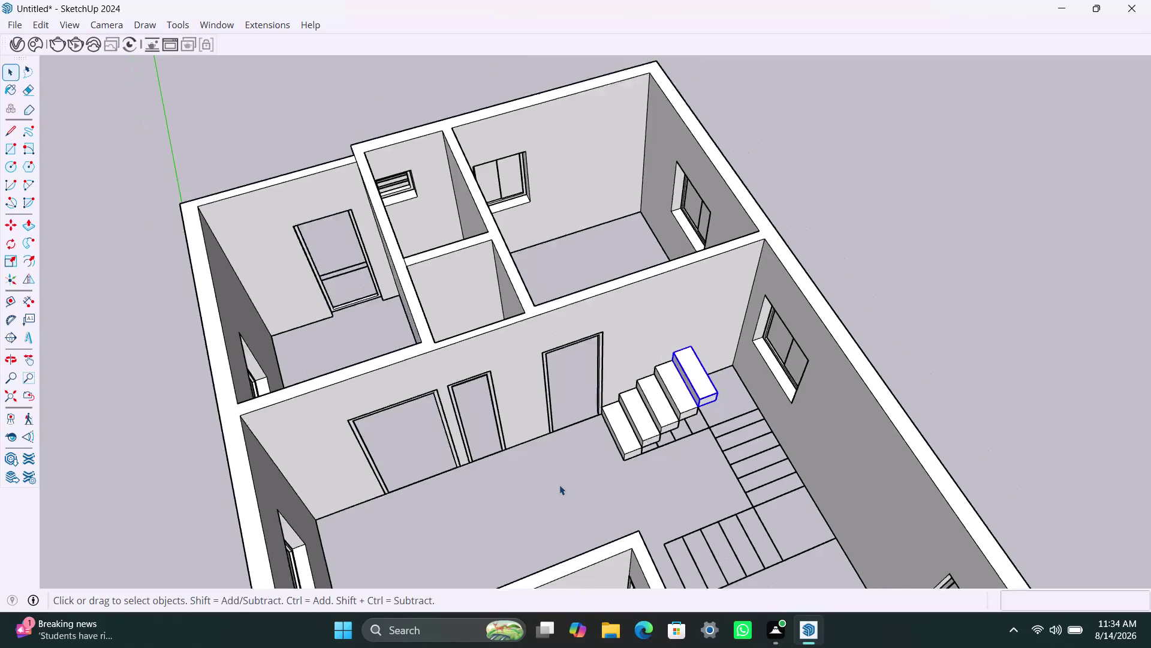
Push/Pull the first step rectangle up 2 inches into a solid step.
middle_drag(565, 495, 656, 504)
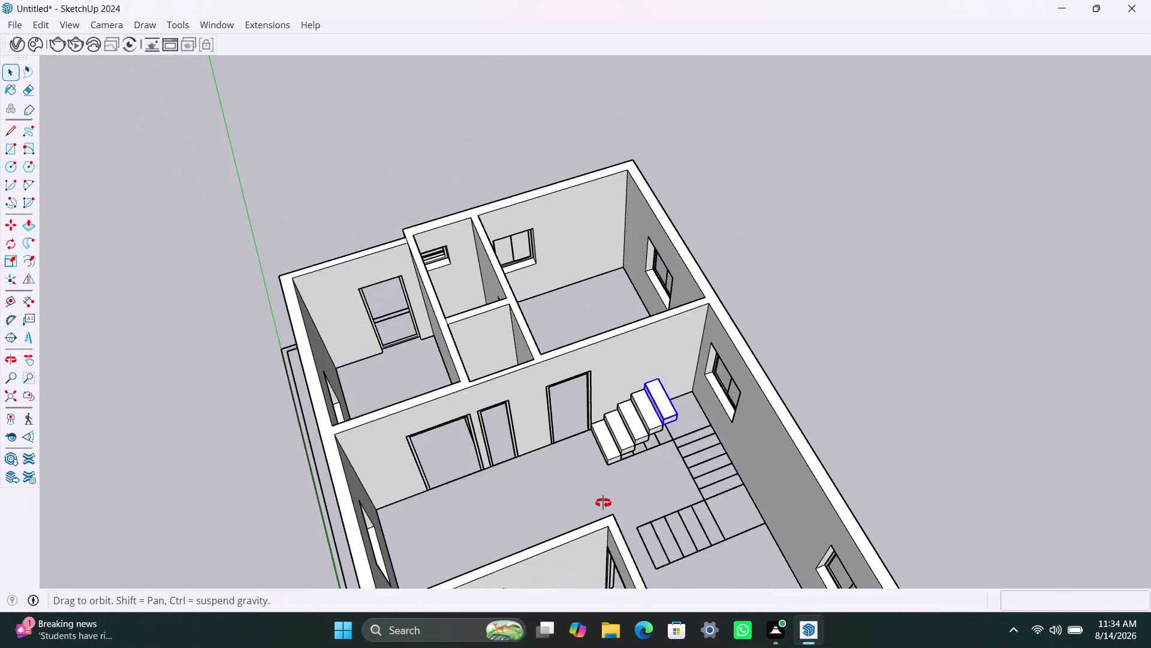
middle_drag(656, 504, 709, 505)
key(ctrl+z)
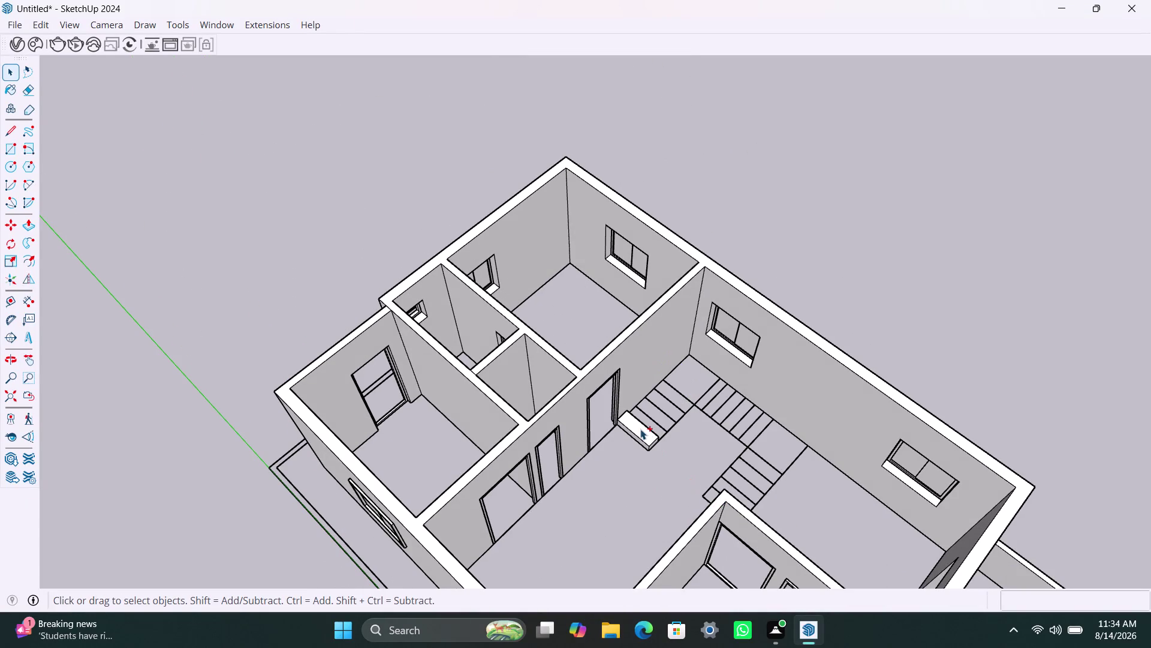
scroll(up, 3)
click(642, 431)
double_click(642, 432)
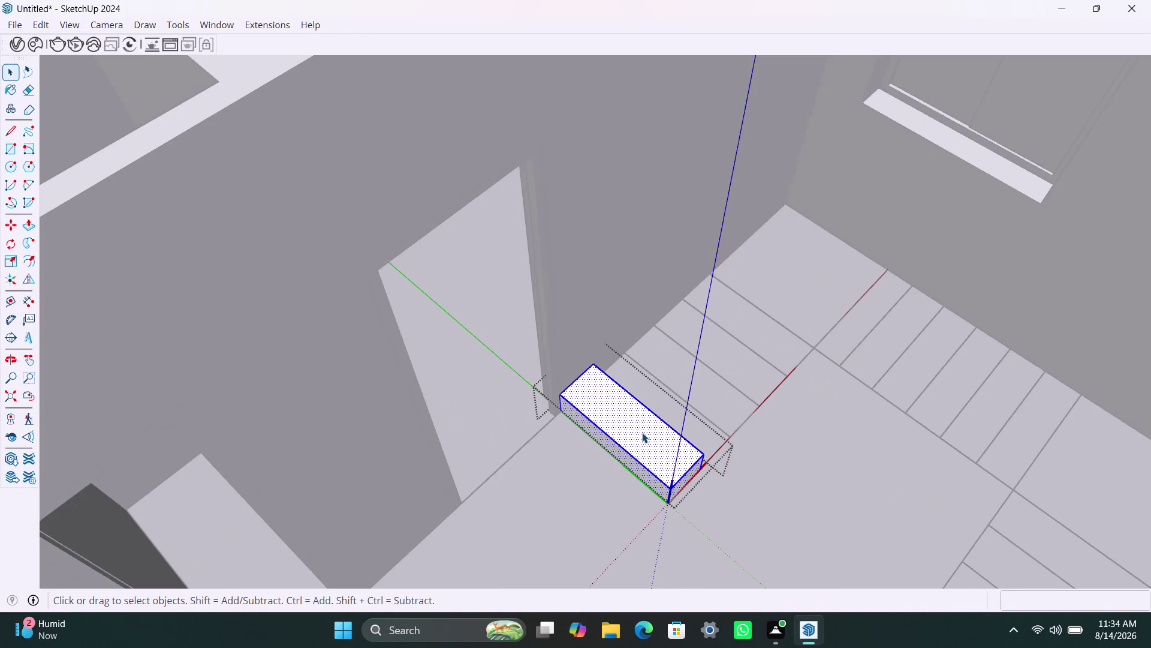
key(p)
click(643, 433)
text(2)
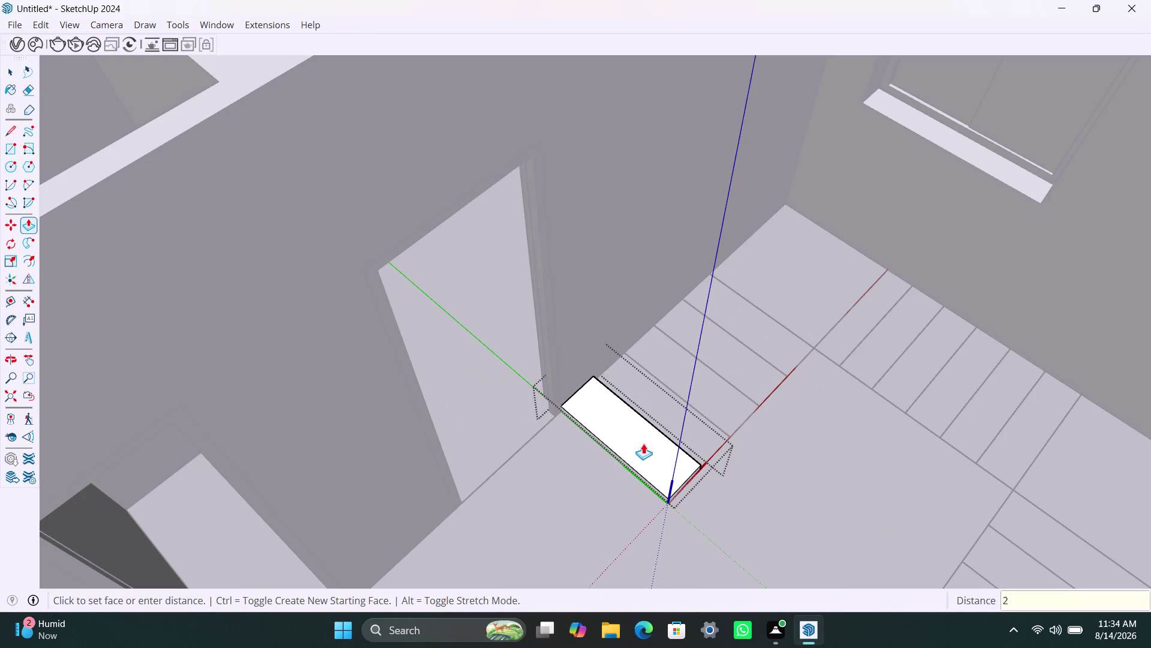
text(")
key(Return)
Copy the step block up one riser and array it with X4 for more steps.
key(space)
click(590, 538)
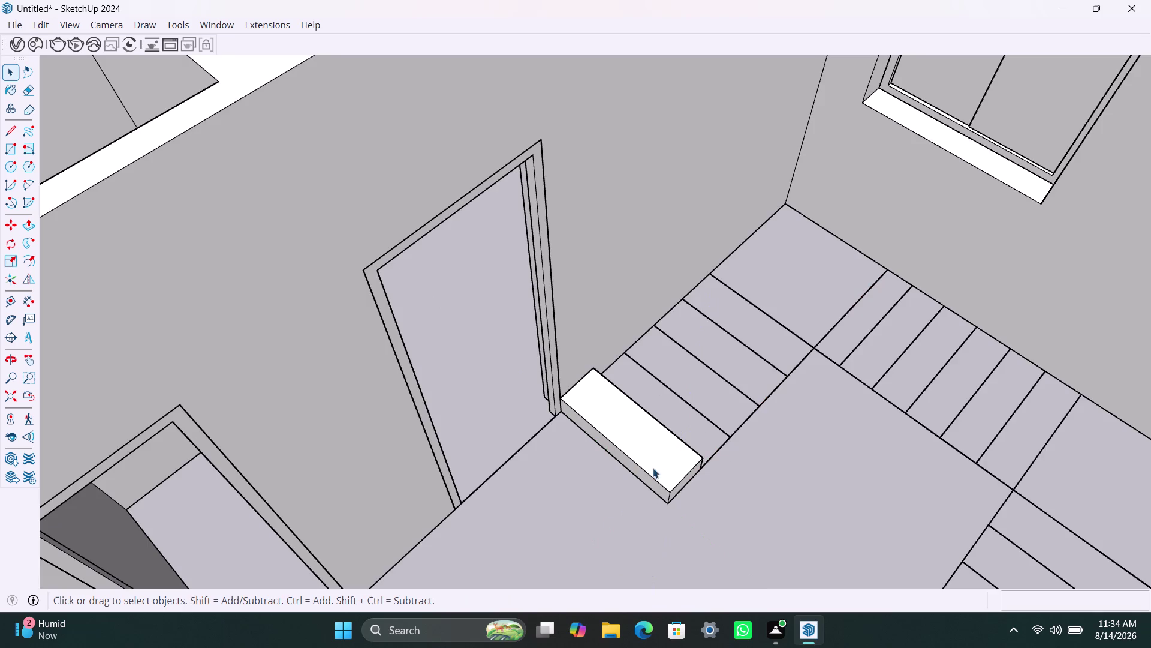
click(660, 454)
key(m)
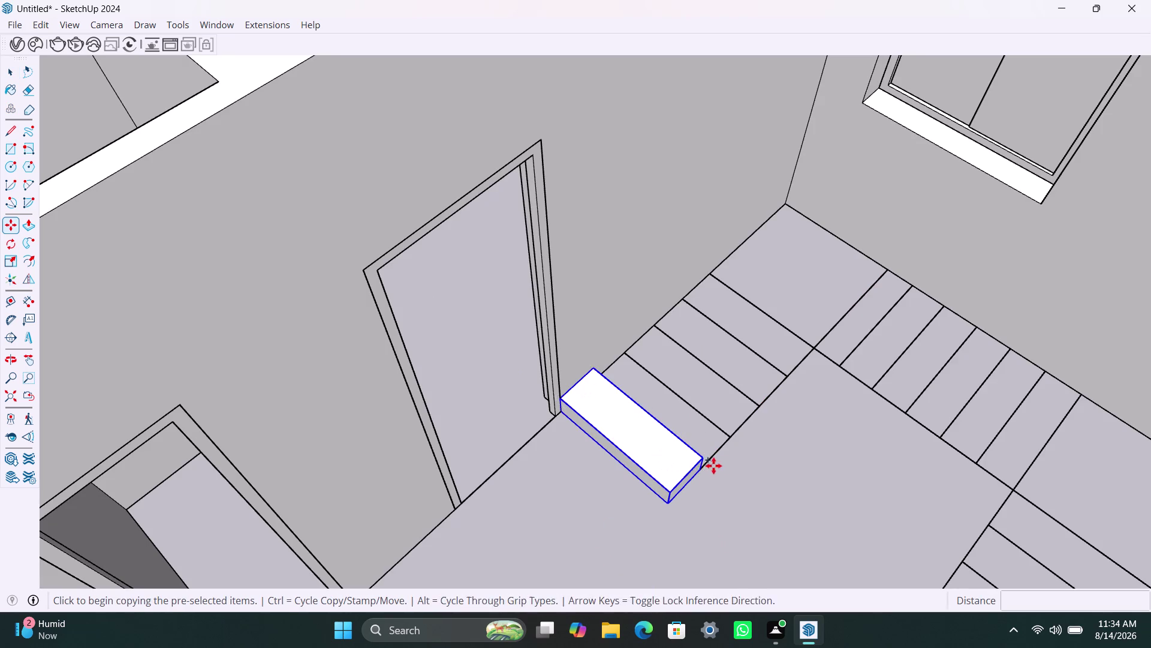
click(670, 505)
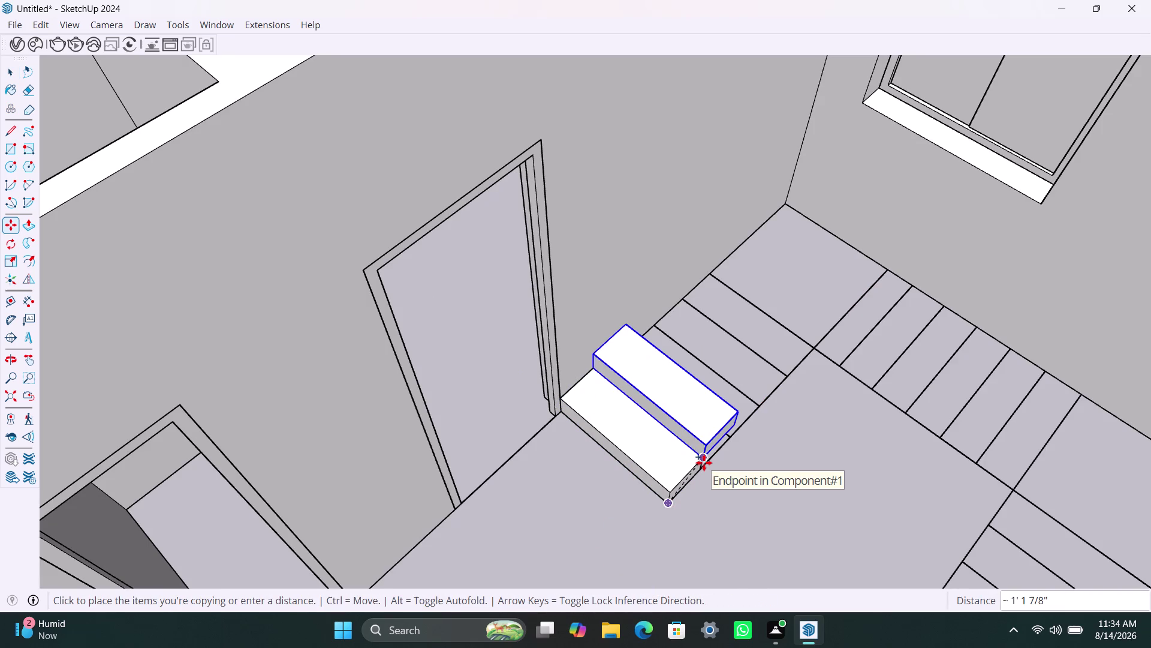
click(704, 462)
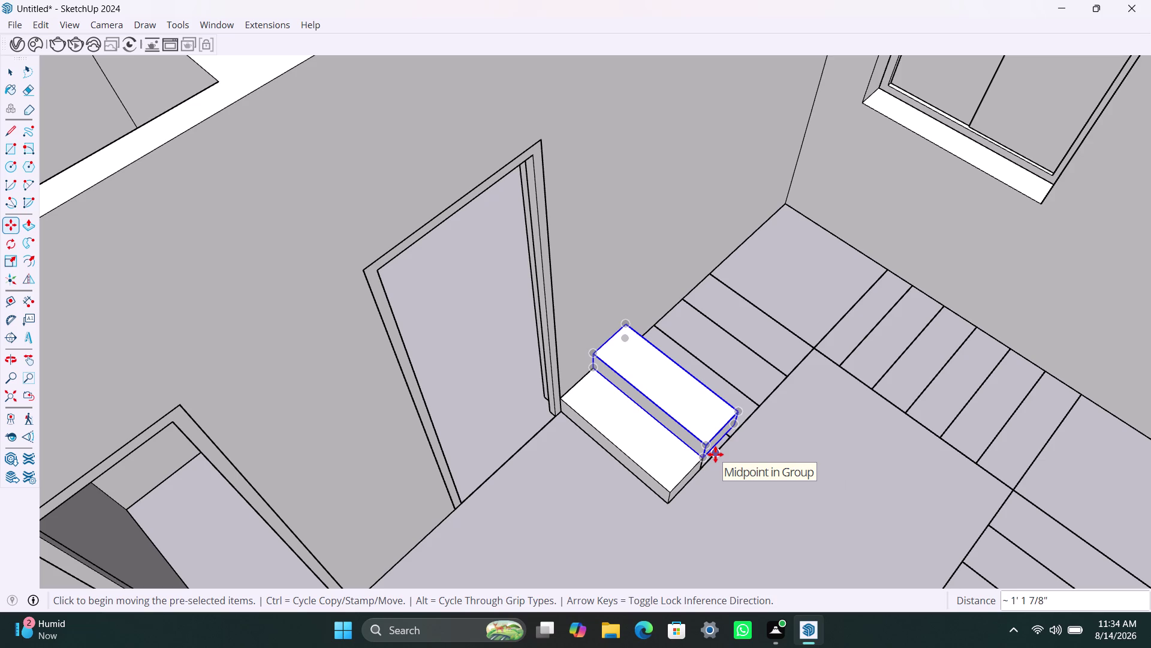
text(X4)
key(Return)
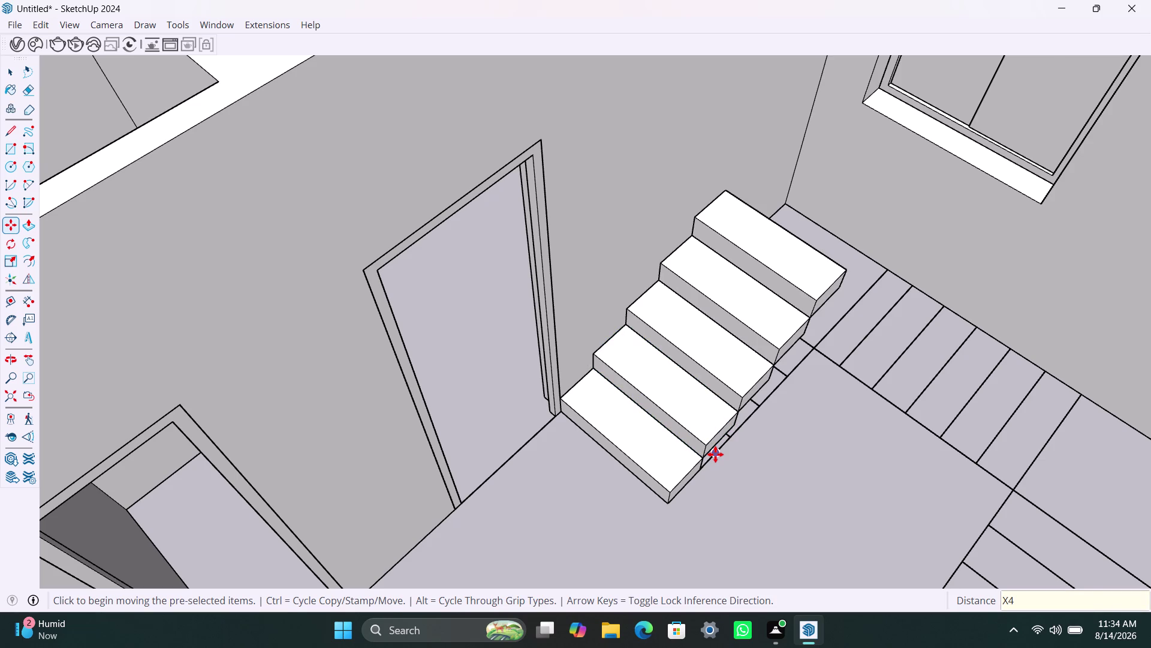
scroll(down, 3)
Orbit around the rooms to the staircase and select its top step.
middle_drag(807, 426, 458, 422)
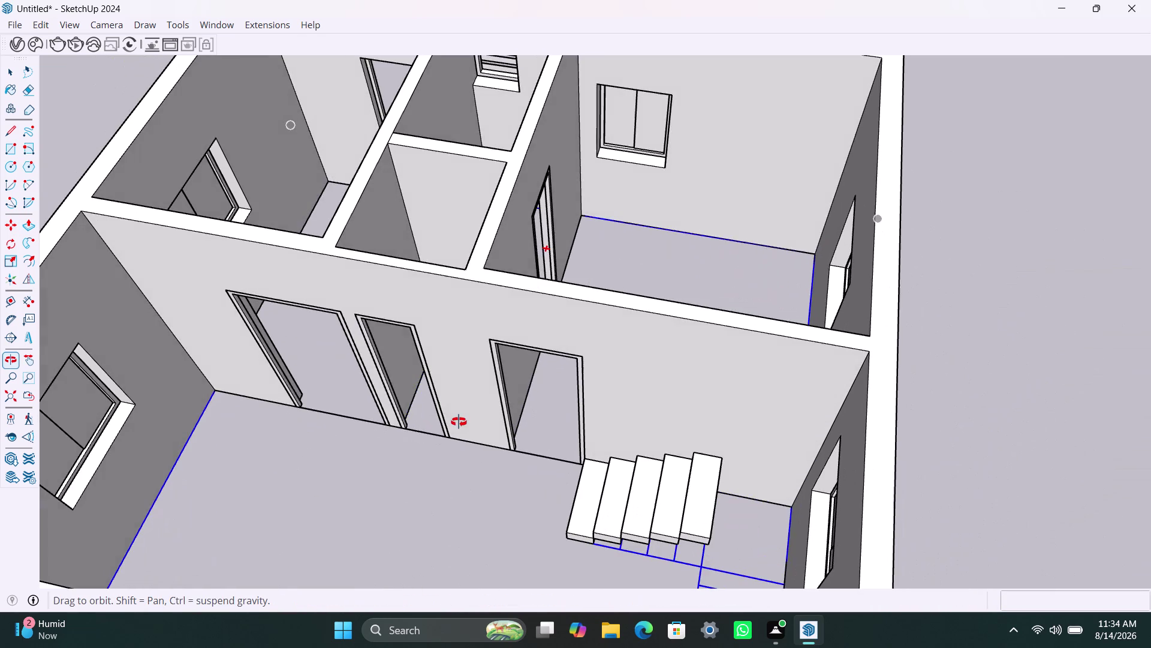
middle_drag(459, 422, 869, 464)
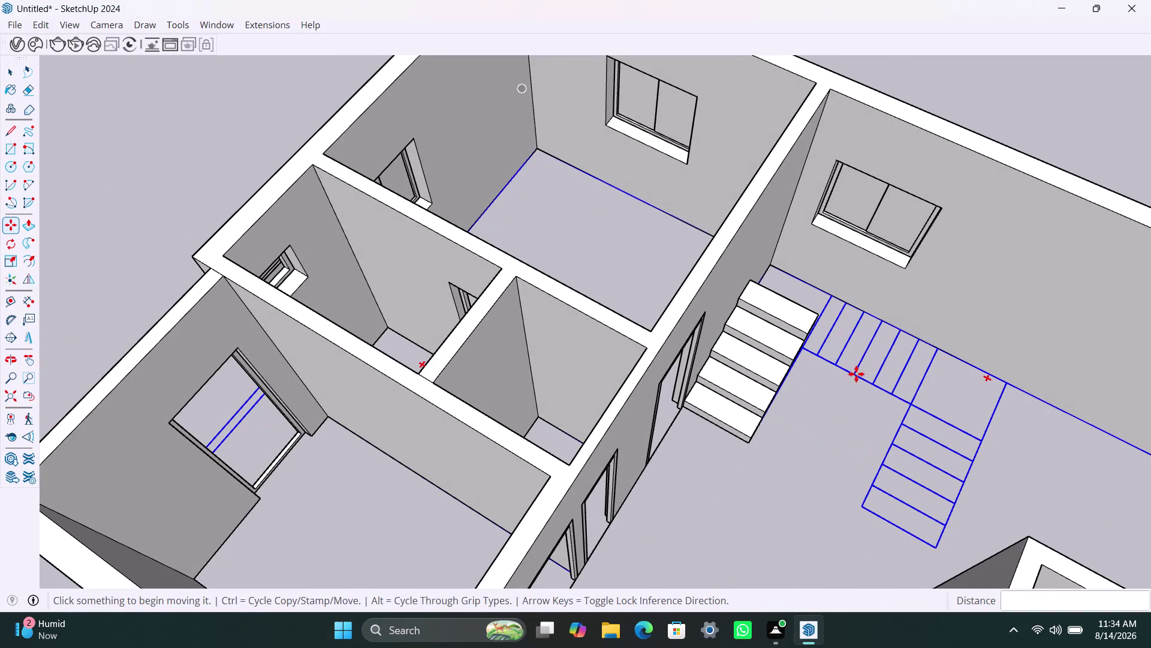
key(space)
click(951, 87)
scroll(down, 3)
middle_drag(868, 305, 786, 341)
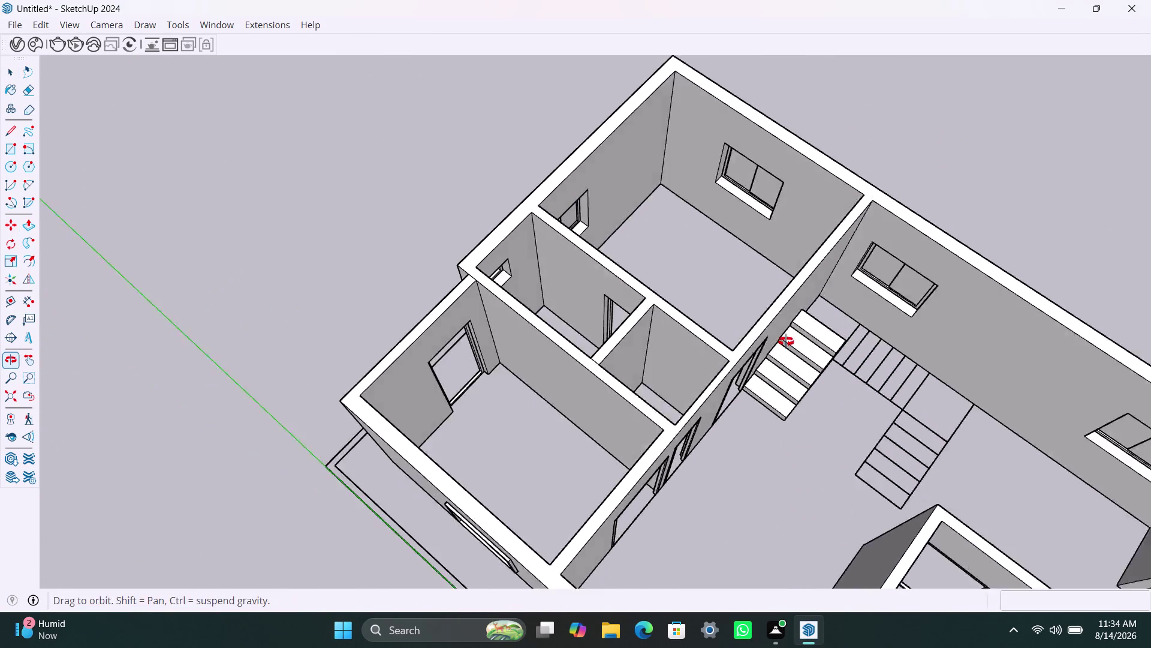
middle_drag(785, 341, 784, 341)
scroll(up, 3)
click(820, 369)
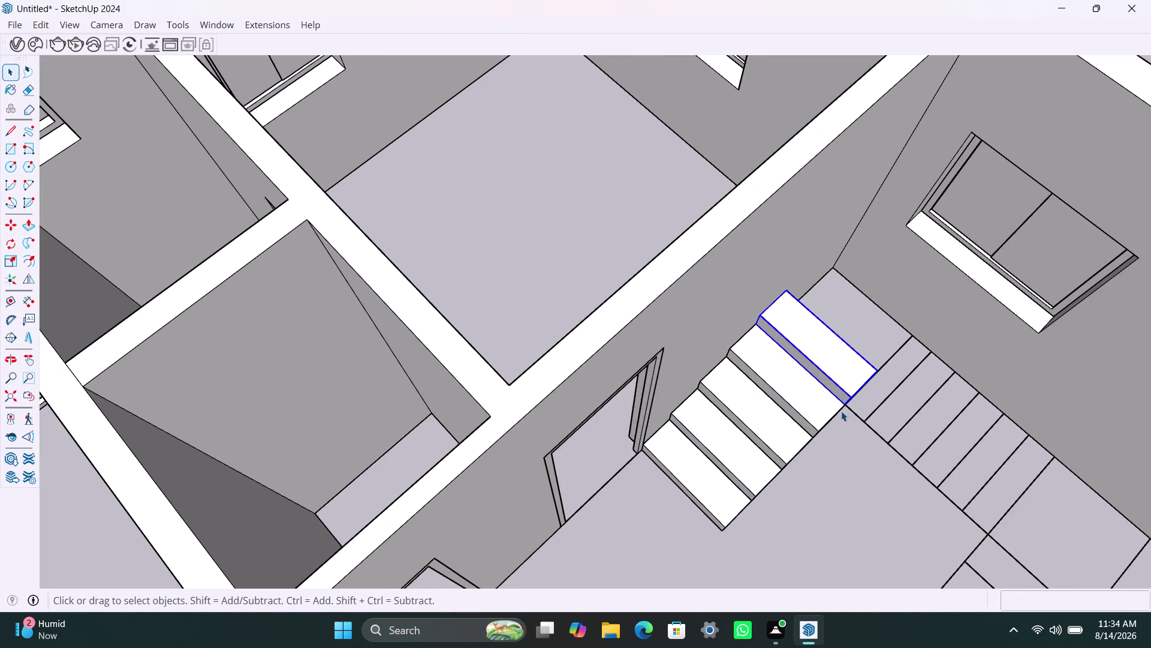
Copy the top step one riser higher and bring up options for the new step.
scroll(up, 3)
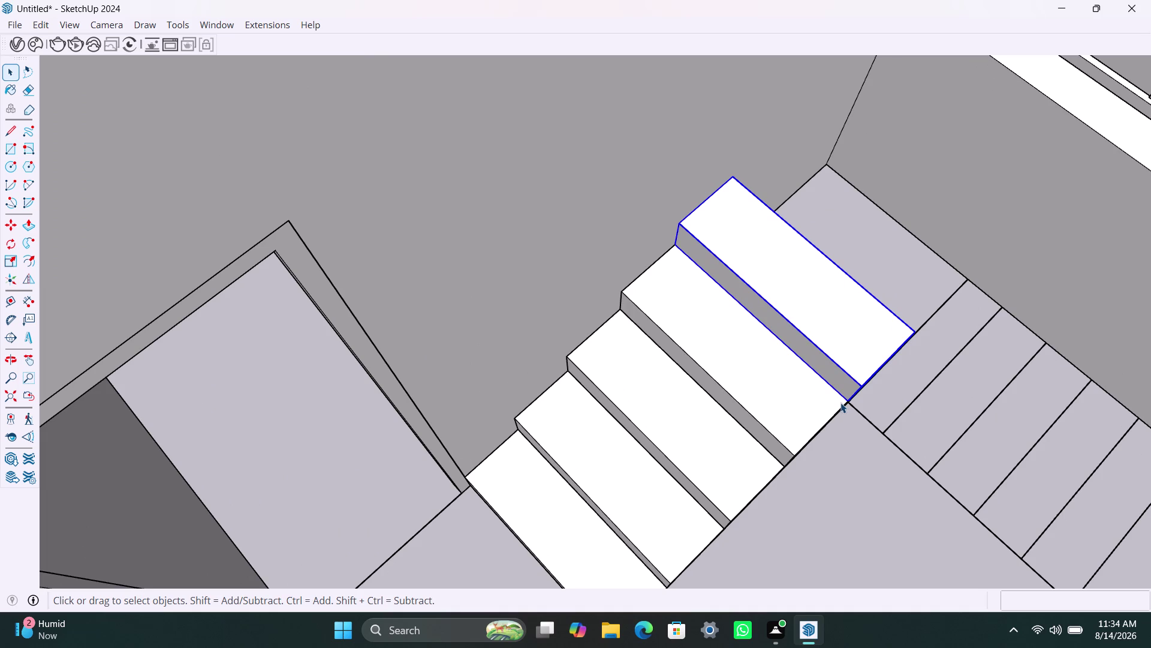
key(m)
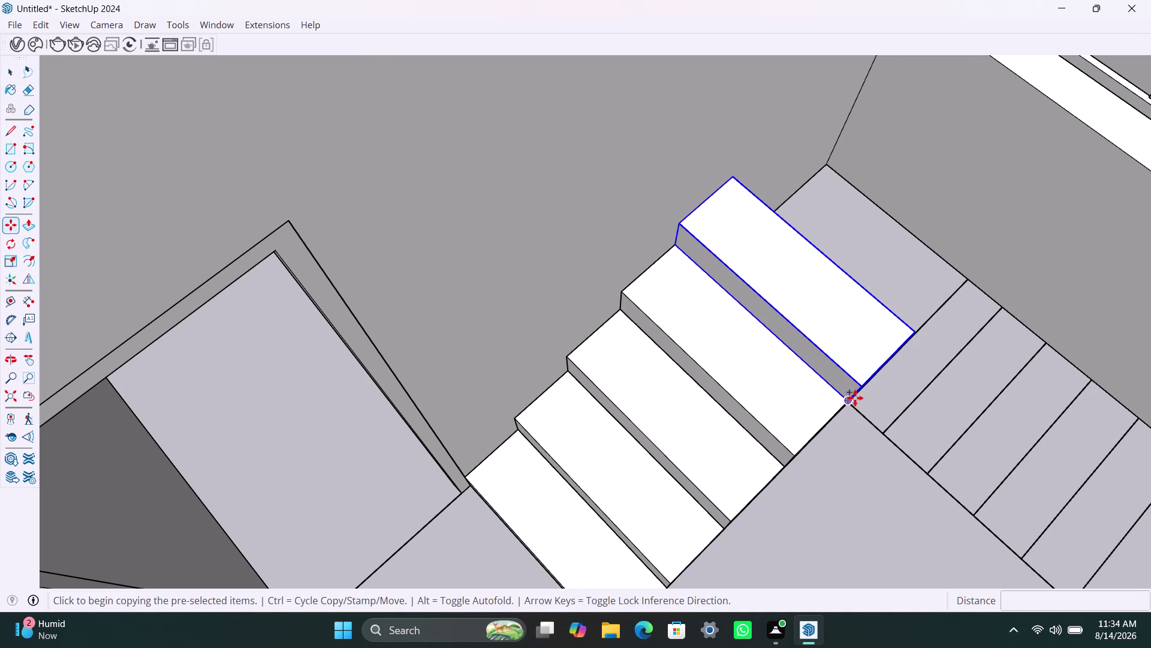
click(851, 406)
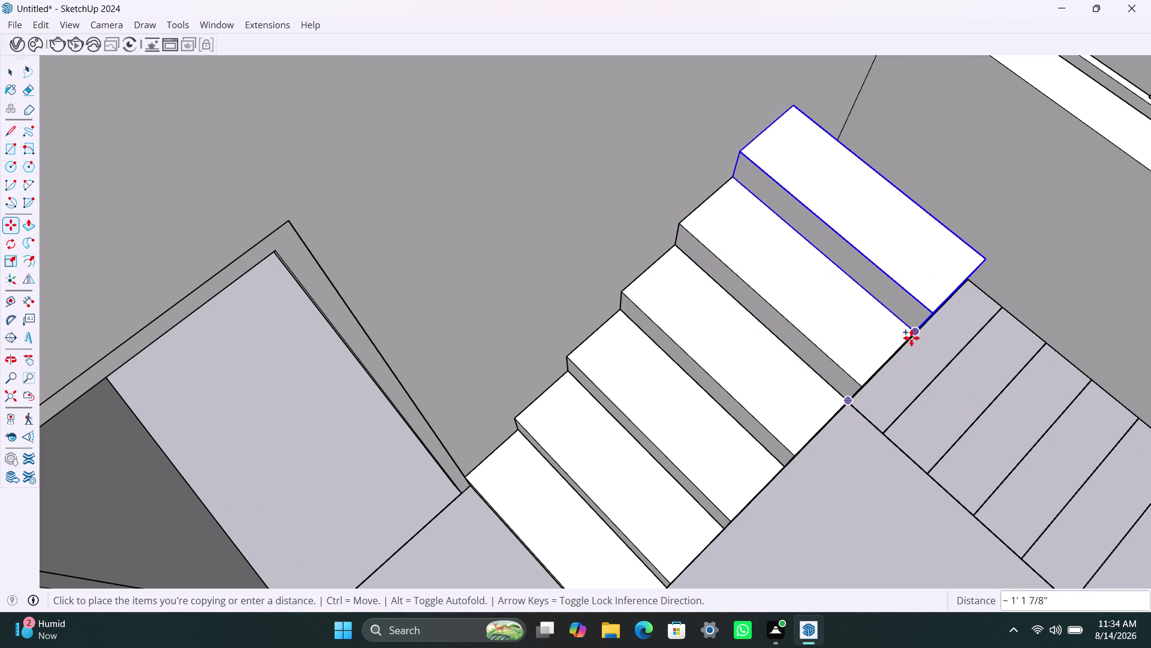
click(912, 338)
key(space)
click(903, 281)
right_click(904, 280)
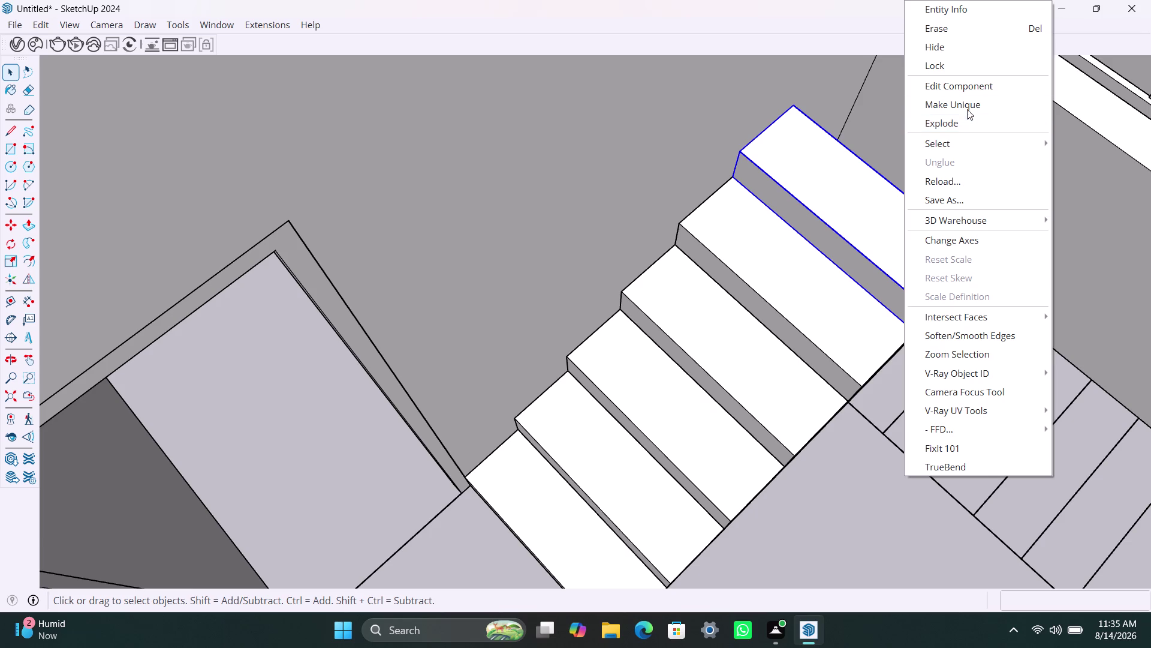
Make the top step unique and open it for editing.
click(967, 103)
scroll(down, 3)
middle_drag(928, 266, 827, 291)
scroll(up, 3)
double_click(909, 314)
scroll(down, 3)
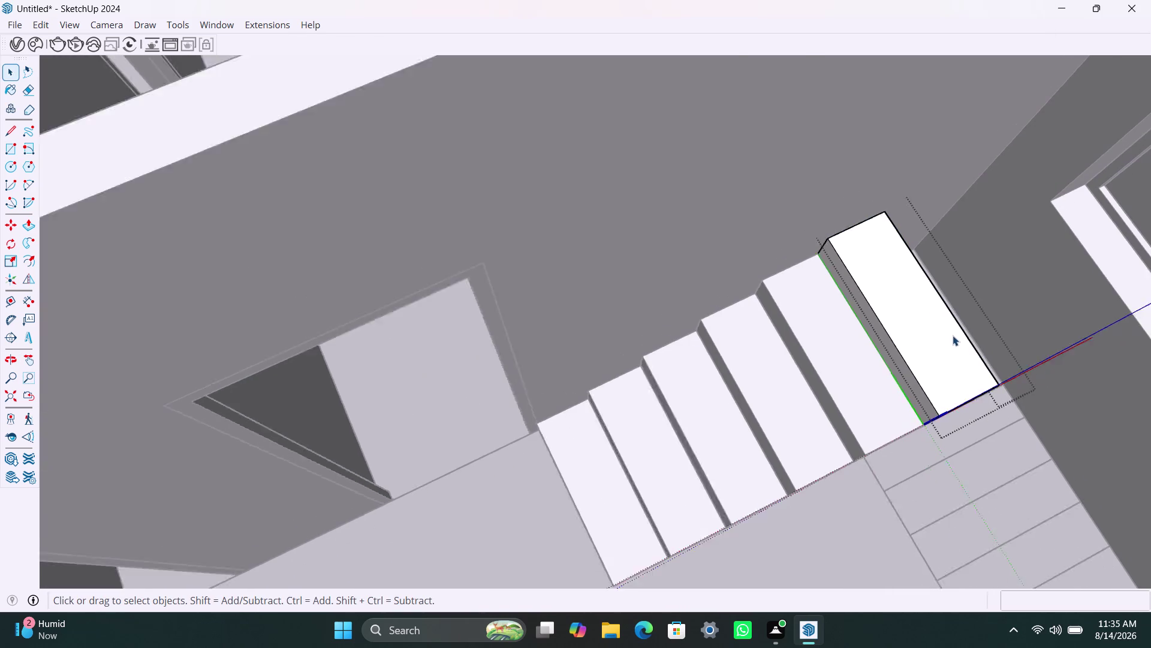
middle_drag(953, 338, 631, 160)
scroll(down, 3)
scroll(up, 3)
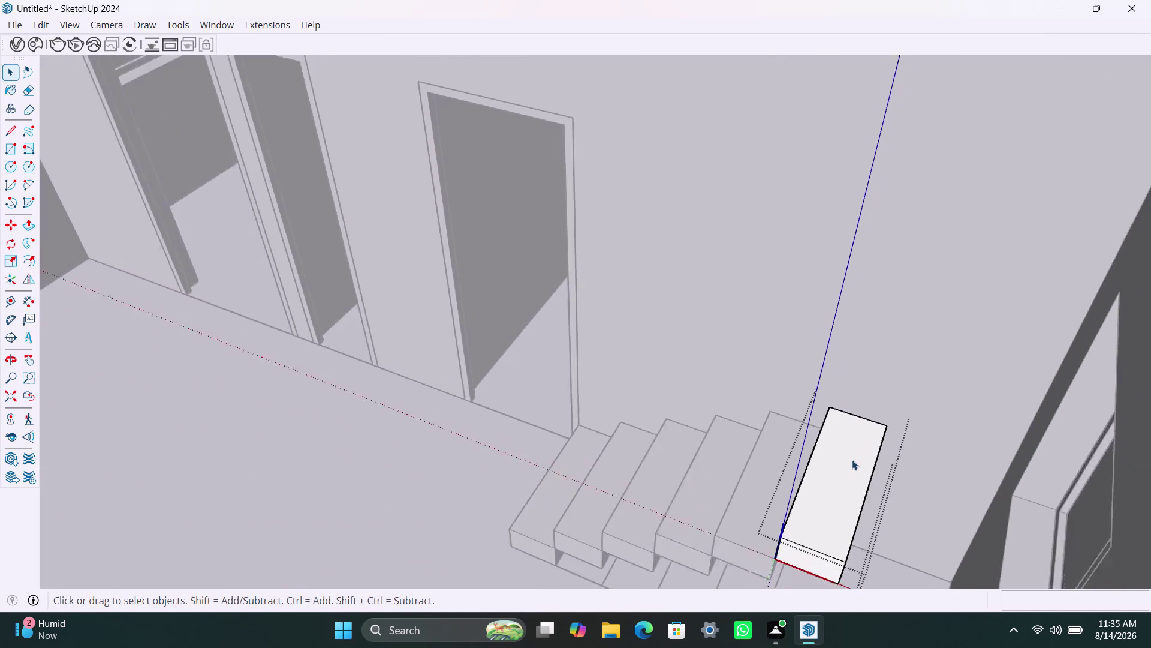
middle_drag(850, 477, 790, 382)
middle_drag(717, 417, 872, 473)
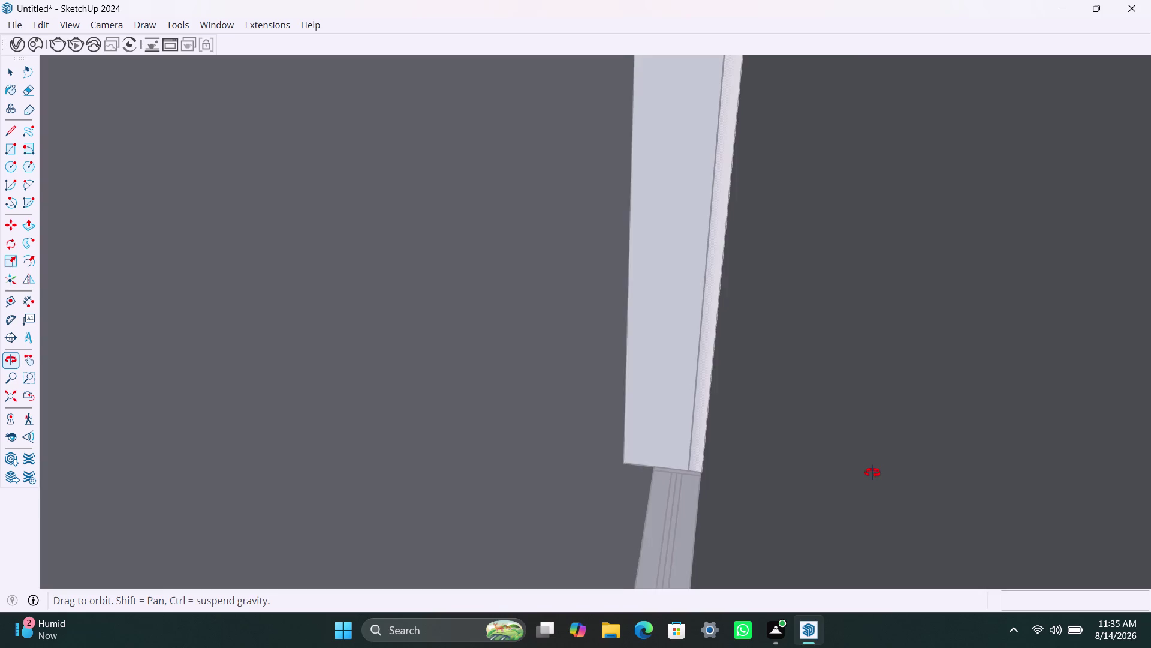
middle_drag(872, 472, 592, 401)
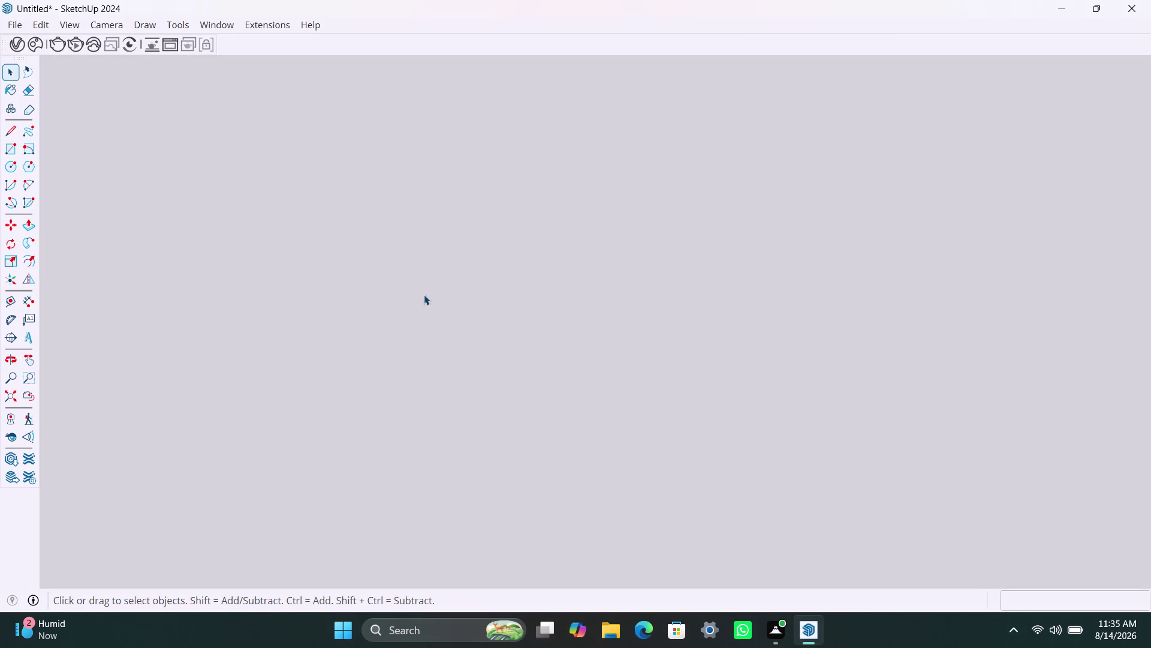
Zoom Extents to show the whole model, then orbit back to the staircase.
click(13, 400)
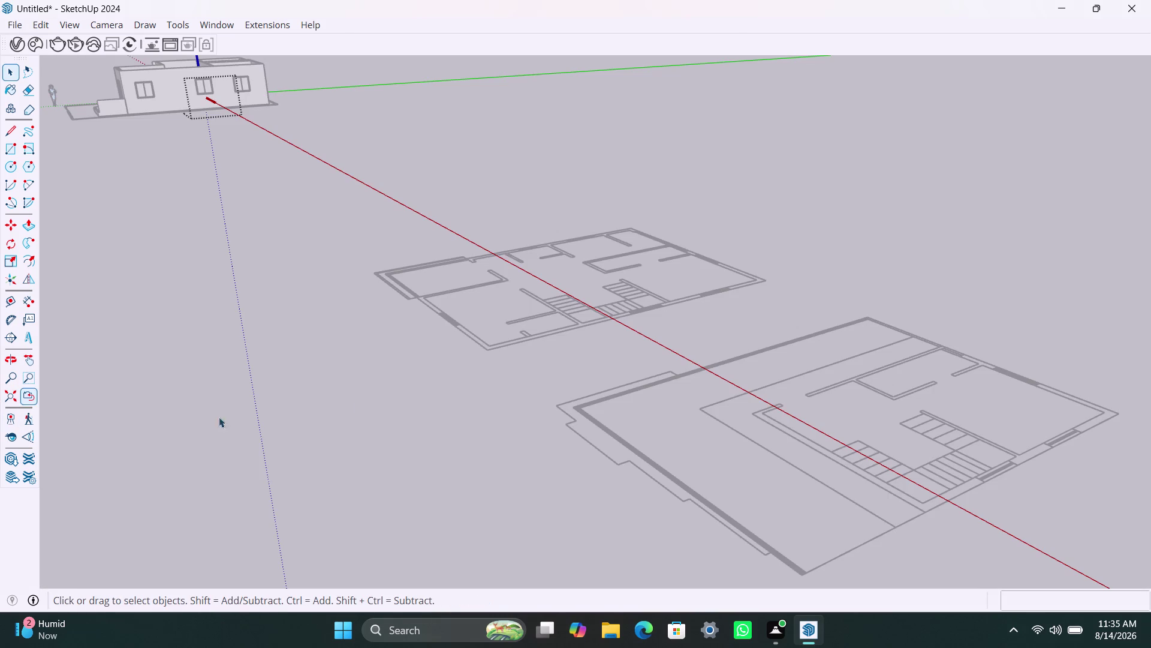
scroll(up, 3)
middle_drag(202, 146, 267, 238)
scroll(up, 3)
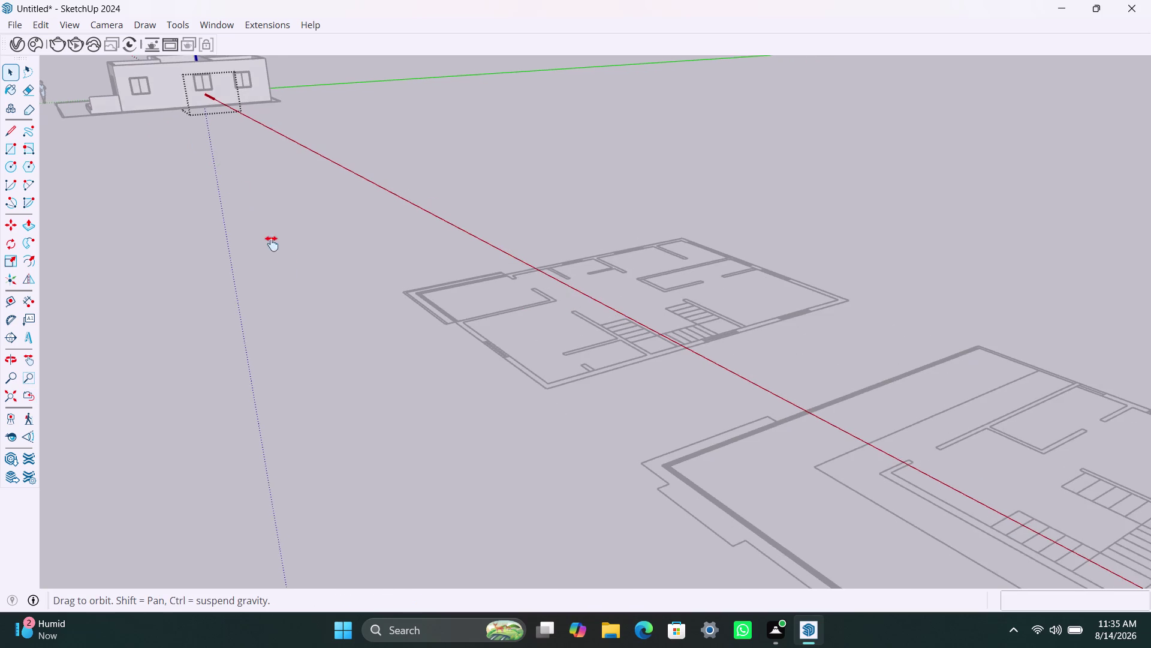
middle_drag(268, 239, 707, 612)
scroll(down, 3)
middle_drag(242, 413, 416, 412)
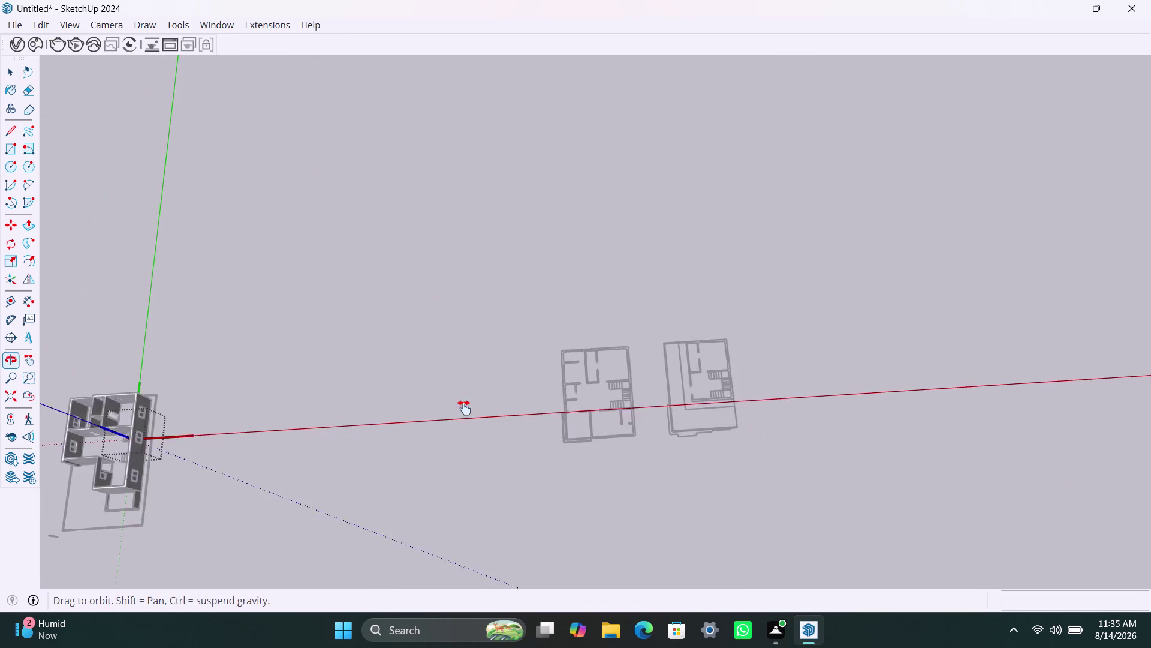
middle_drag(416, 412, 773, 391)
scroll(up, 3)
middle_drag(596, 432, 544, 425)
scroll(up, 3)
middle_drag(627, 454, 579, 406)
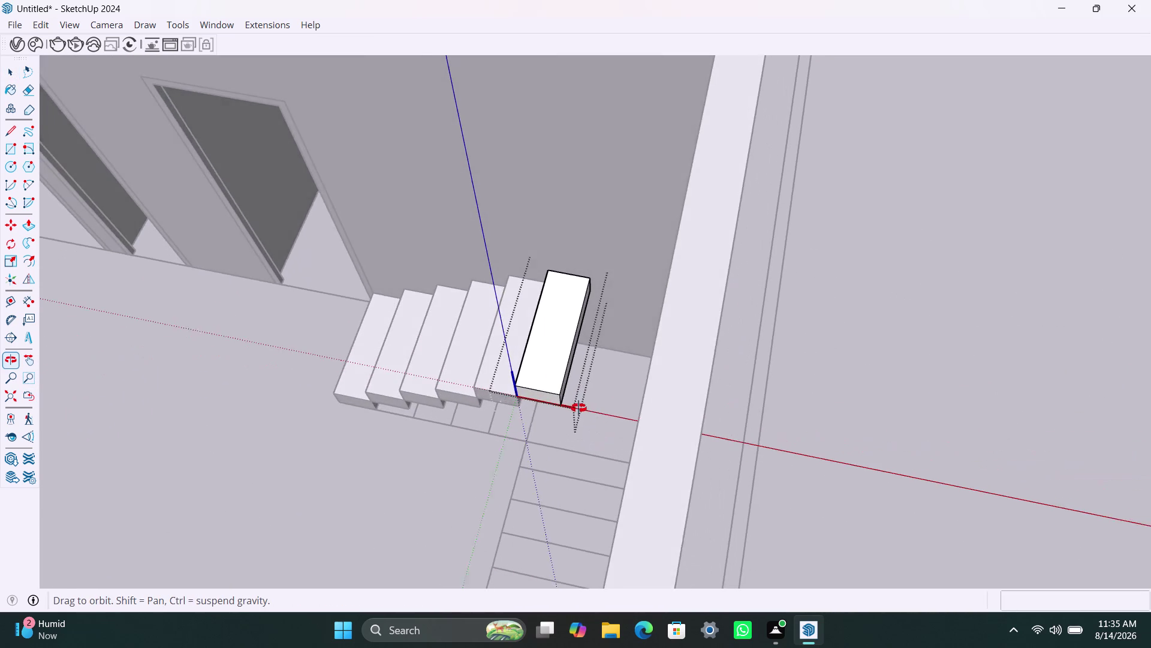
middle_drag(579, 407, 579, 406)
scroll(up, 3)
click(560, 391)
click(563, 395)
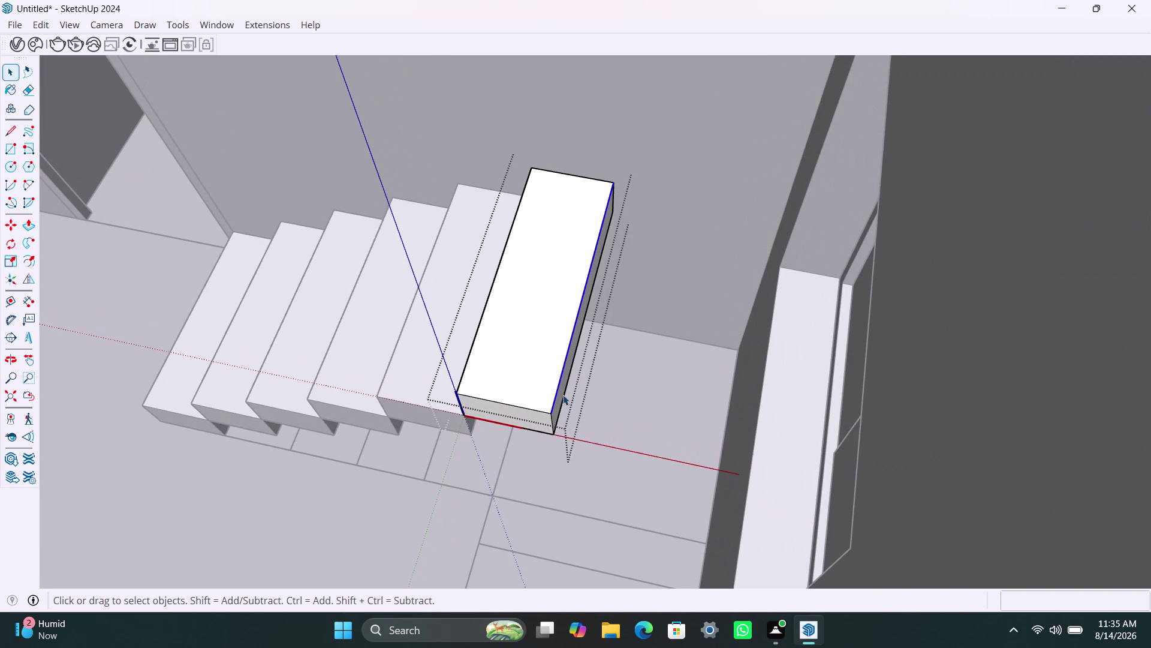
scroll(up, 3)
scroll(up, 3)
click(558, 403)
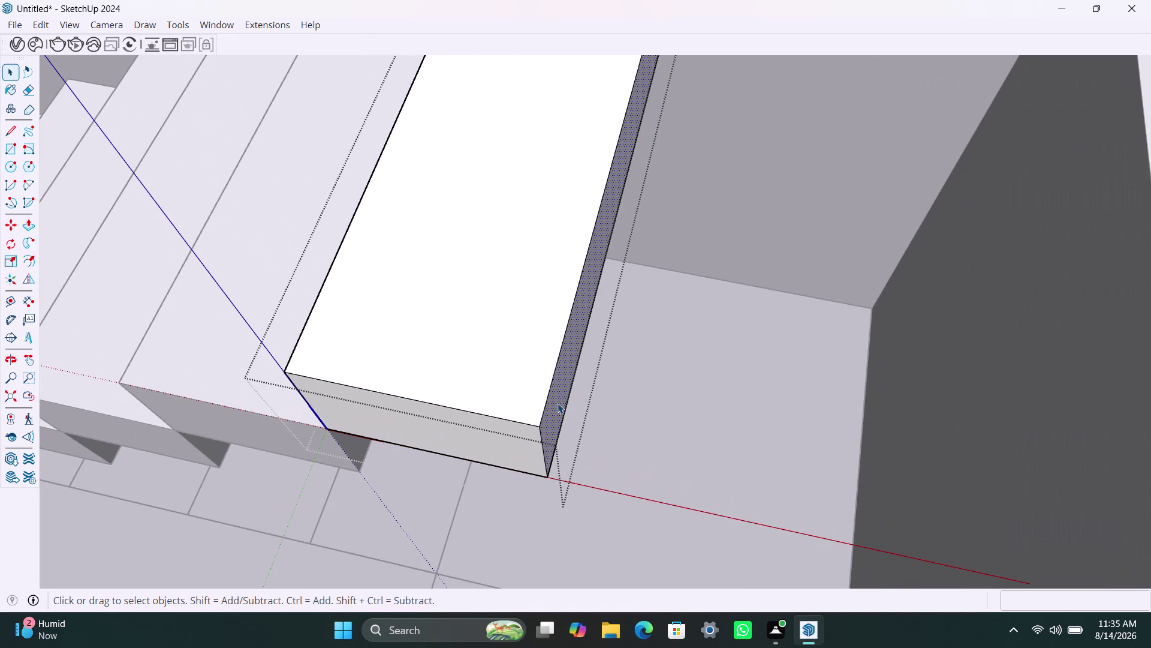
key(p)
click(557, 403)
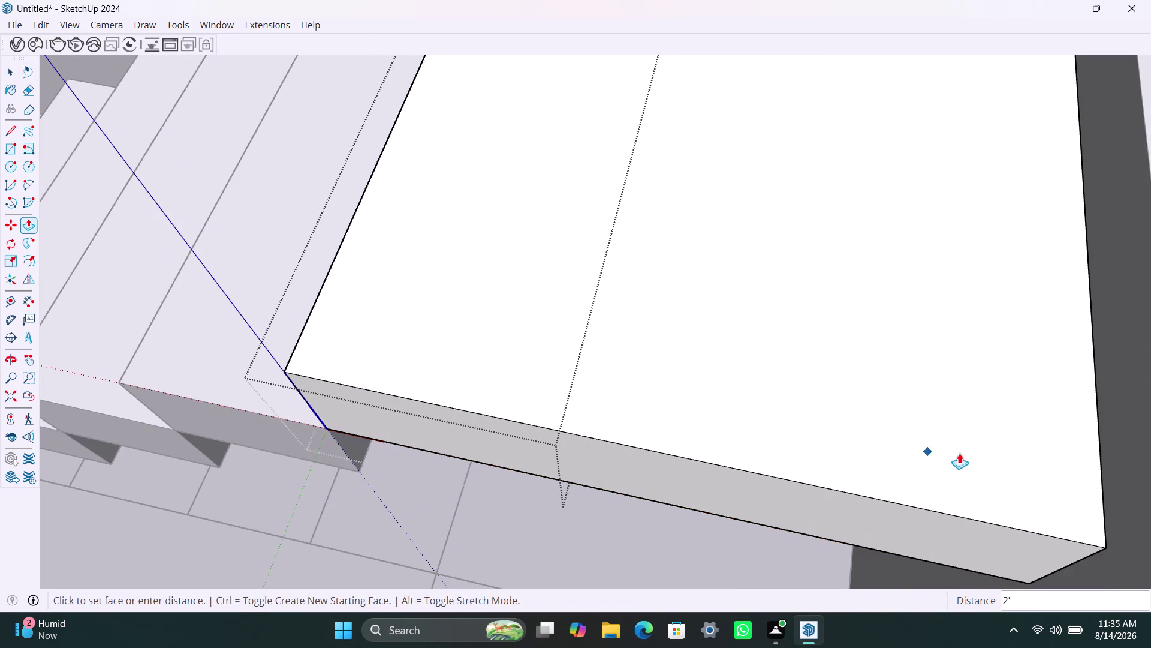
click(1121, 427)
scroll(down, 3)
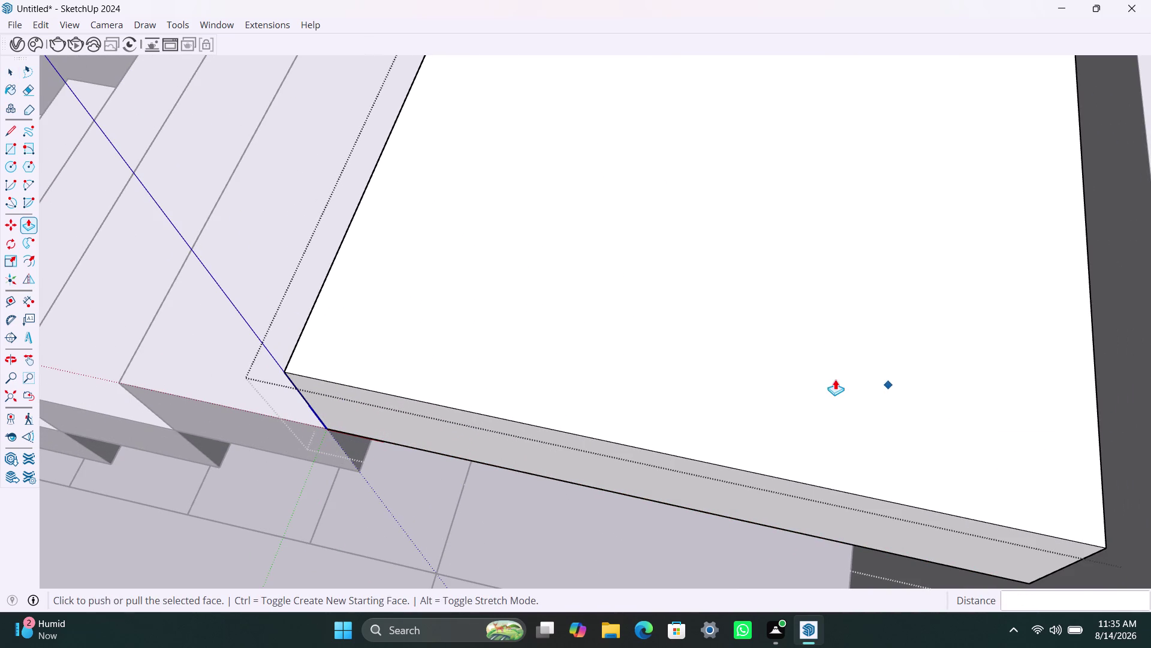
scroll(down, 3)
scroll(down, 3)
scroll(down, 3)
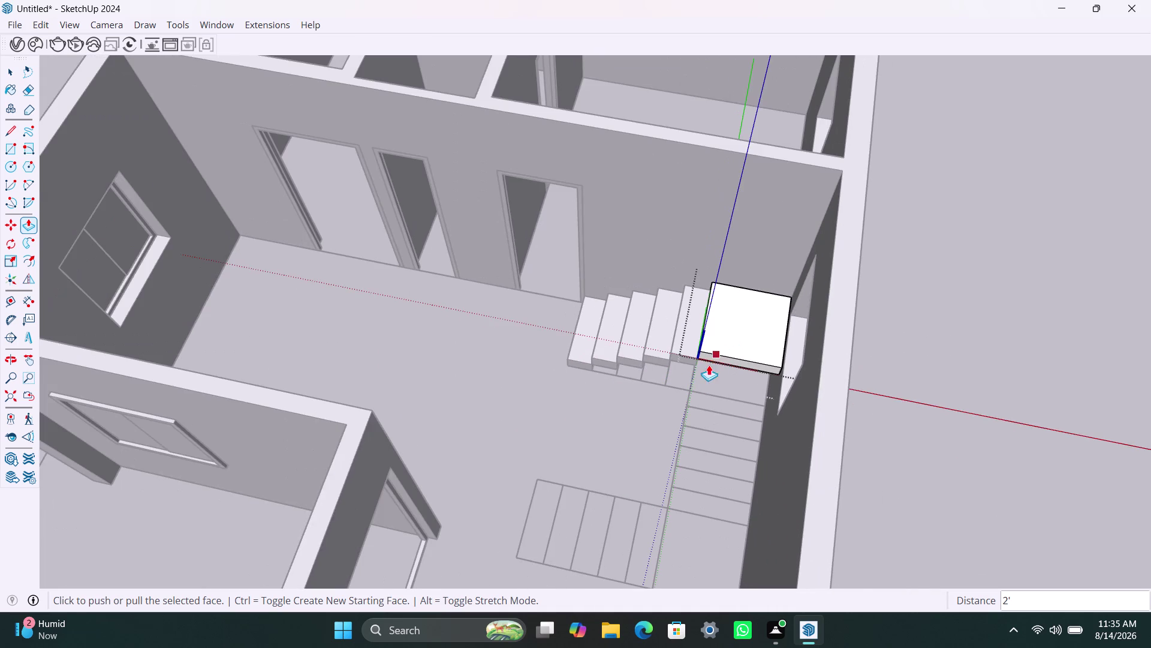
scroll(up, 3)
middle_drag(661, 423, 1136, 325)
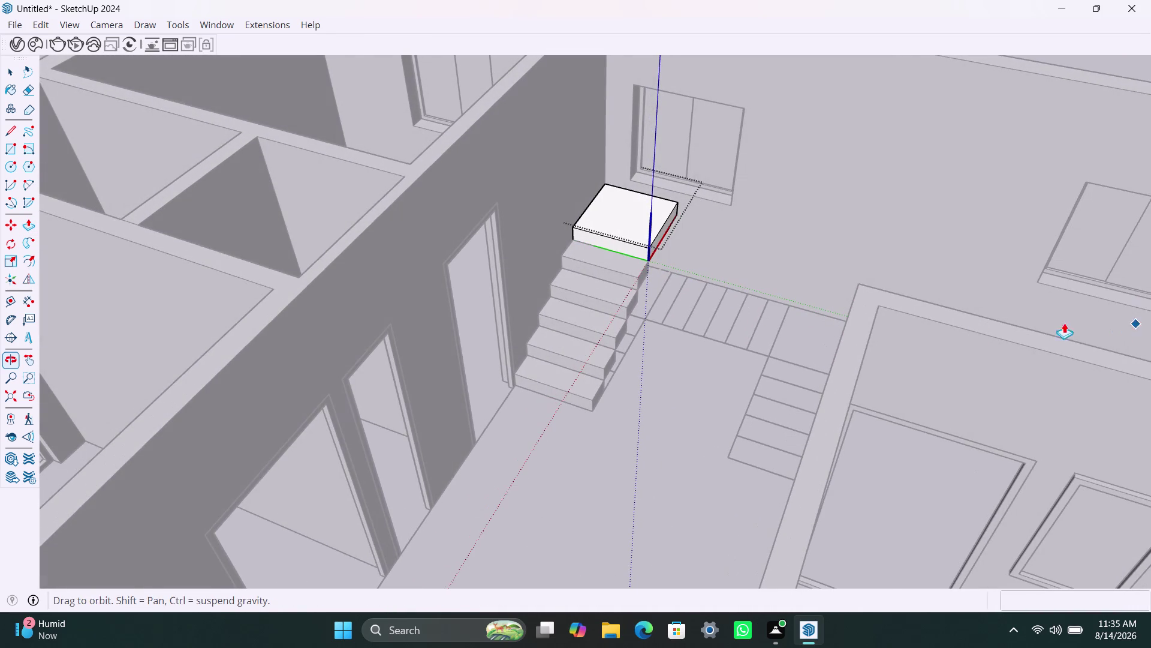
key(space)
scroll(down, 3)
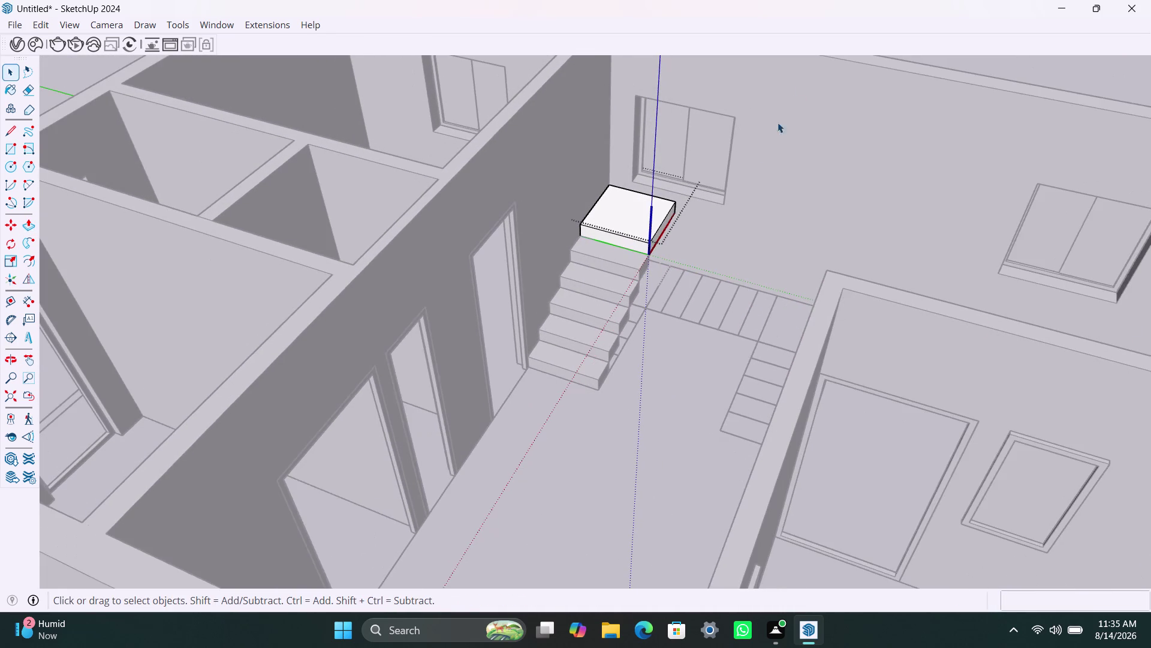
scroll(down, 3)
scroll(down, 3)
click(789, 82)
scroll(up, 3)
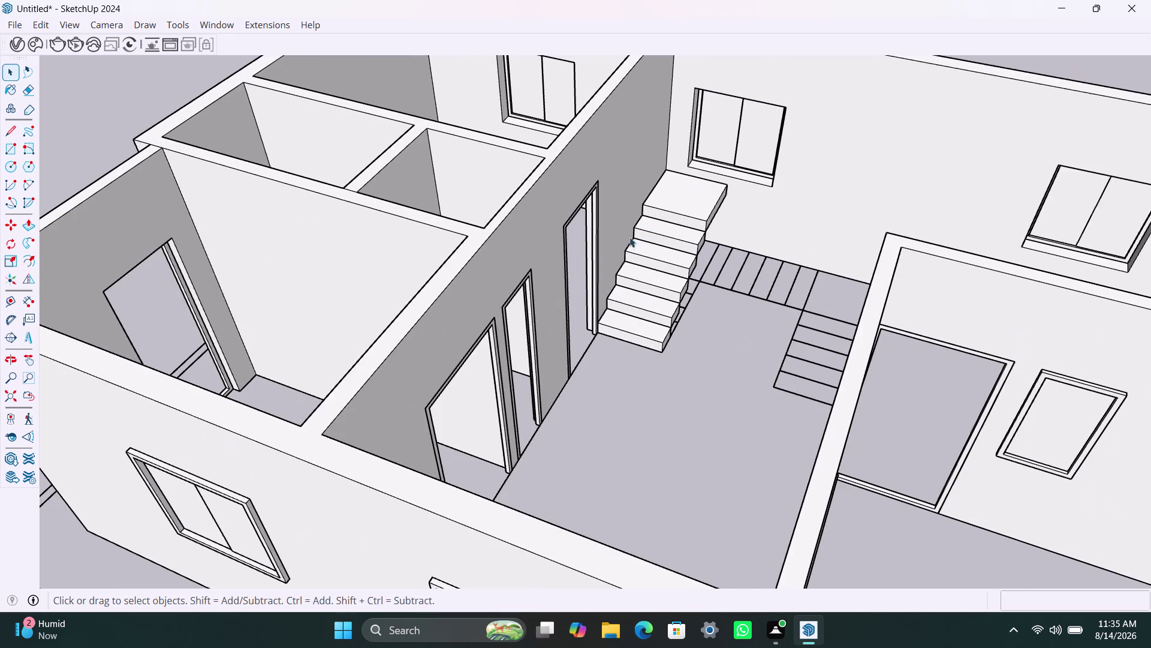
middle_drag(628, 257, 924, 332)
scroll(down, 3)
middle_drag(547, 237, 781, 332)
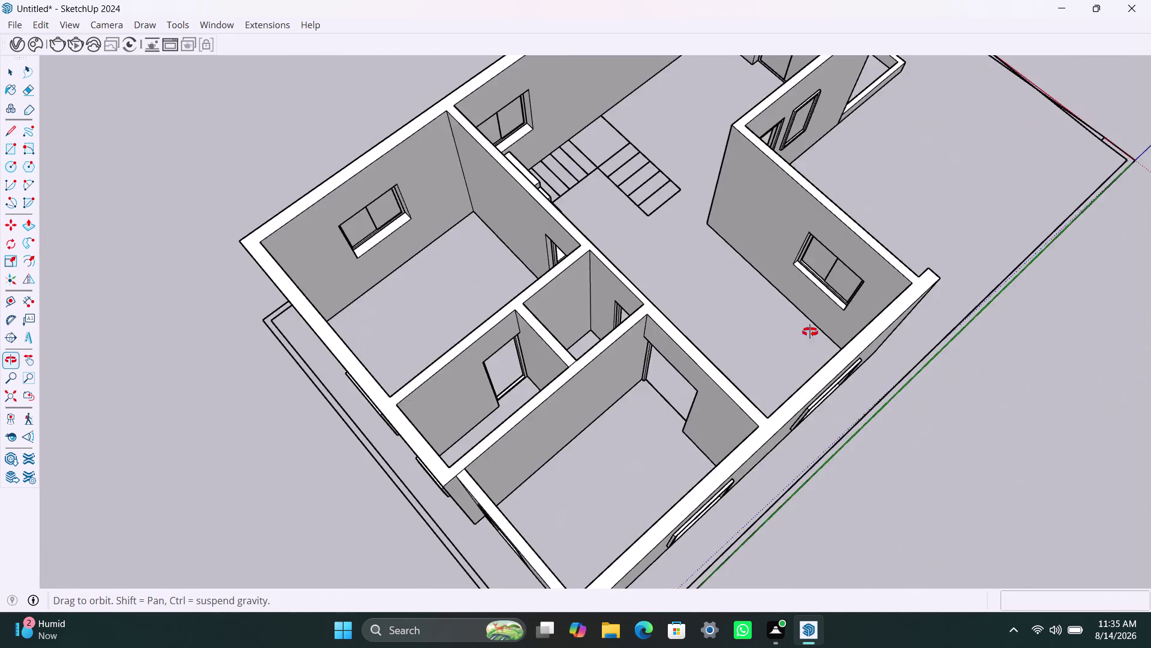
Select the wide square block at the row's end and zoom to it.
middle_drag(782, 331, 926, 325)
scroll(down, 3)
middle_drag(429, 247, 442, 360)
scroll(up, 3)
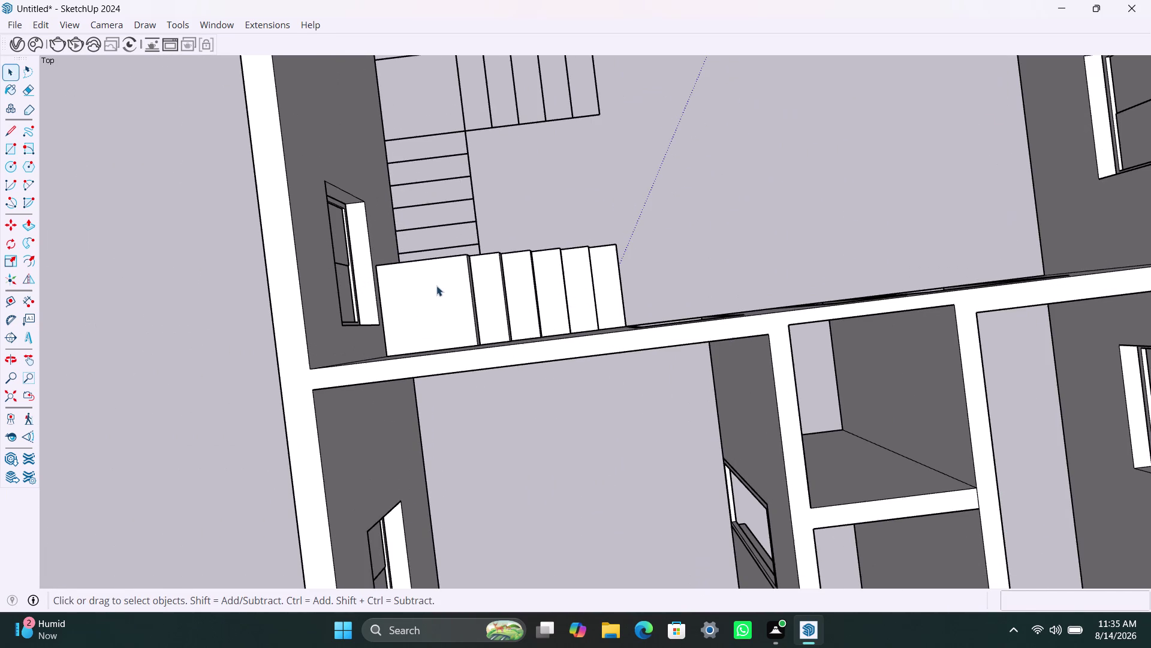
click(441, 277)
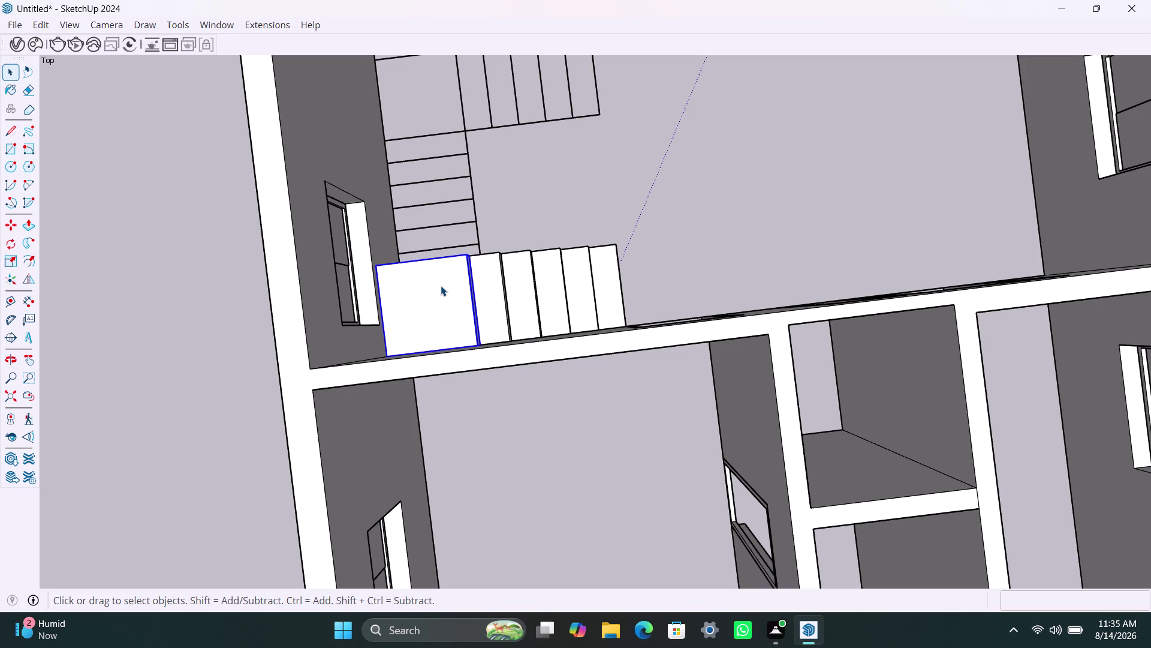
right_click(440, 285)
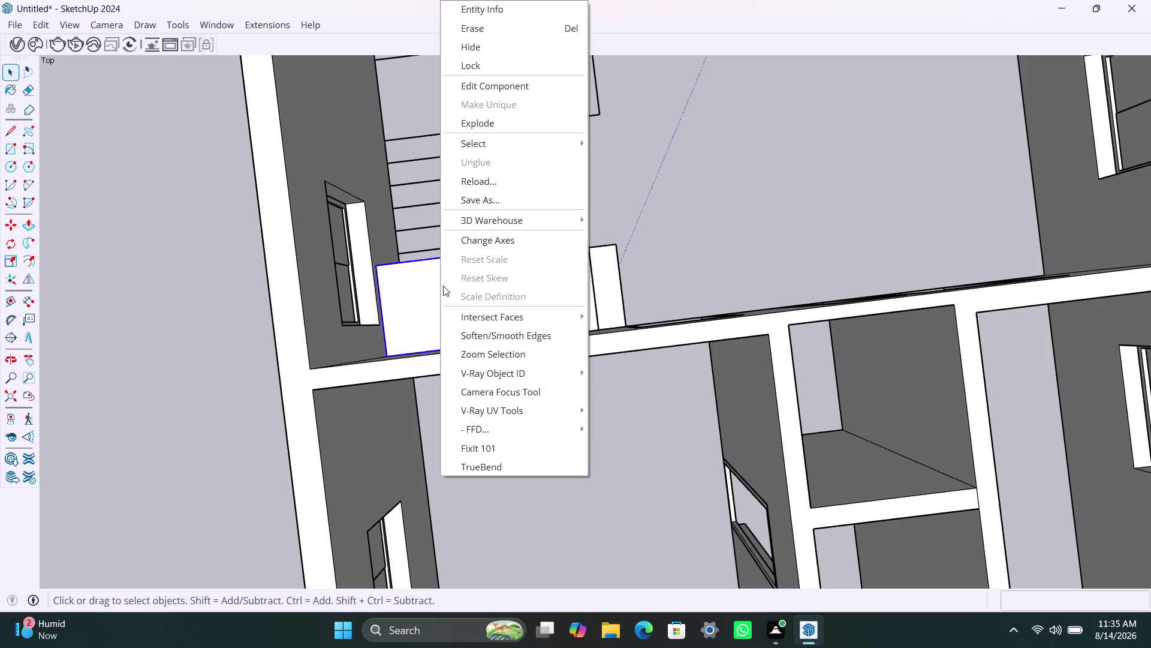
click(196, 299)
scroll(up, 3)
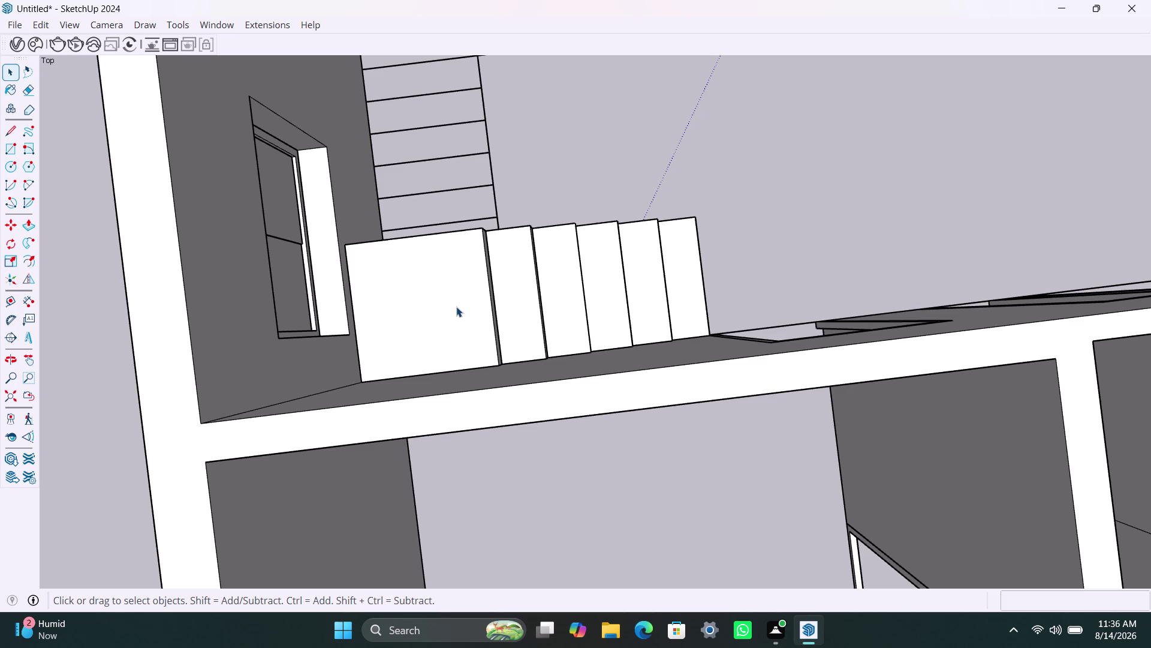
Undo repeatedly to take the wide landing block out of the step row.
key(ctrl+z)
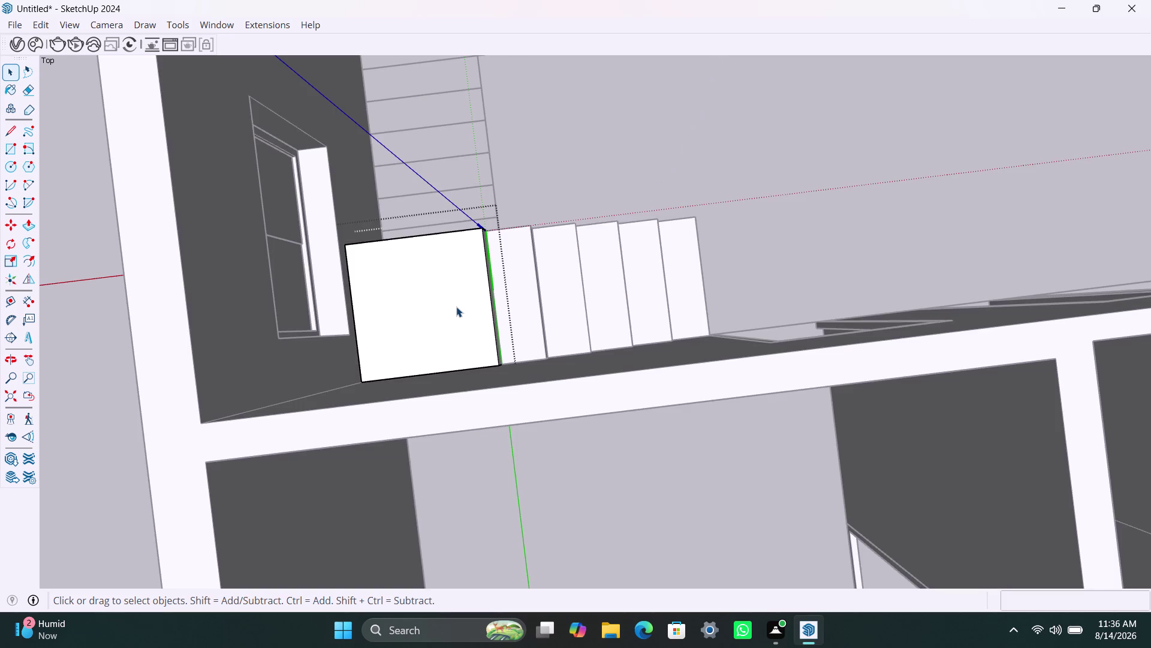
key(ctrl+z)
key(ctrl+z)
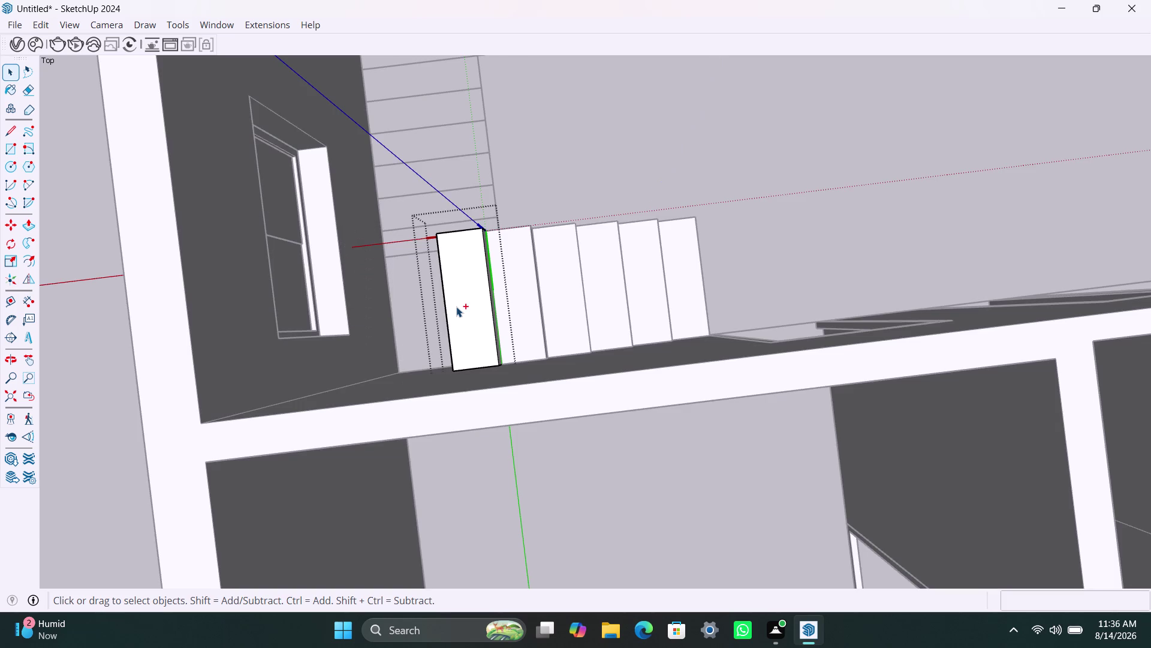
key(ctrl+z)
key(ctrl+z)
Undo the wide block, select the topmost narrow step, and orbit to the flight.
key(ctrl+z)
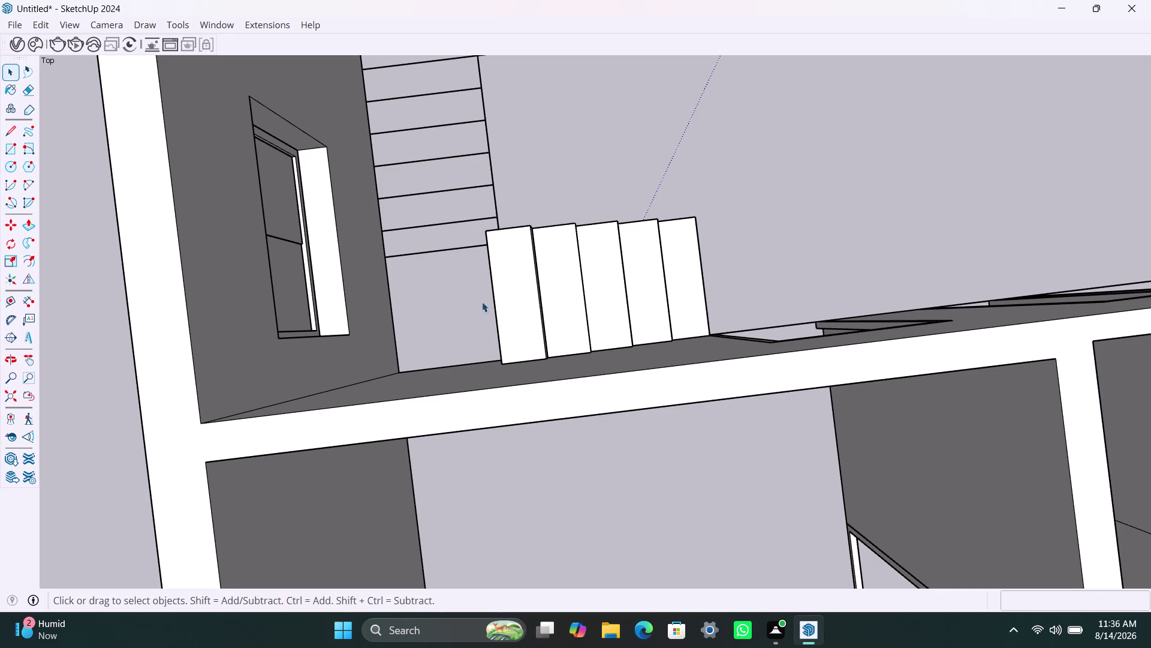
click(520, 297)
scroll(down, 3)
middle_drag(668, 278, 294, 300)
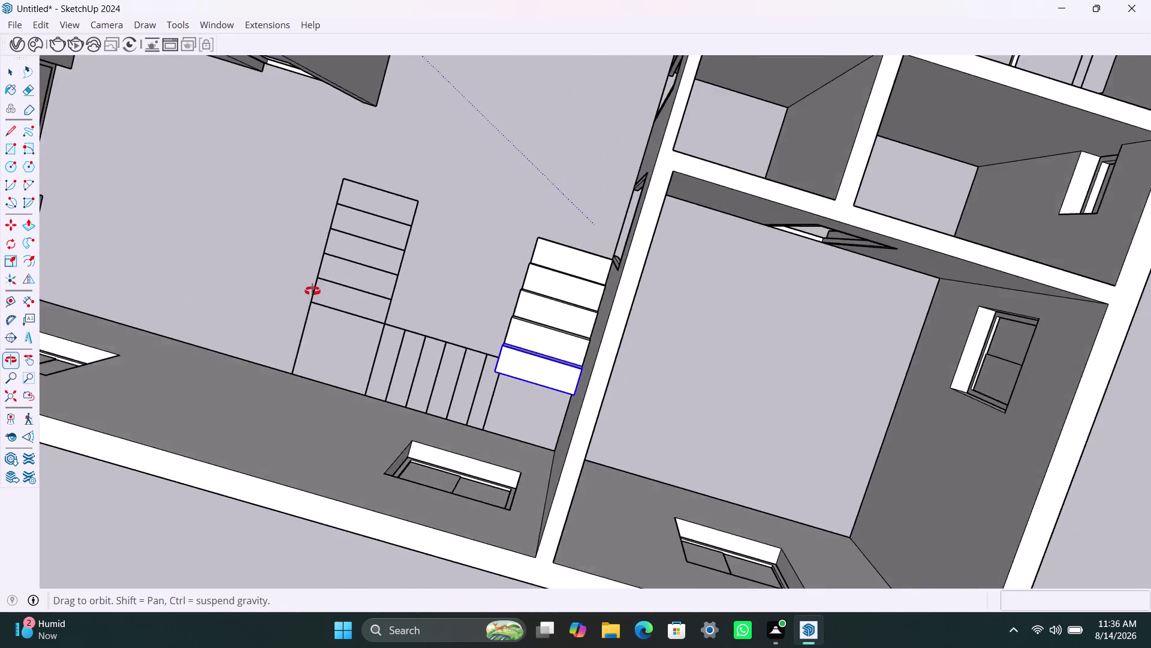
middle_drag(293, 300, 1057, 109)
scroll(down, 3)
middle_drag(631, 425, 807, 421)
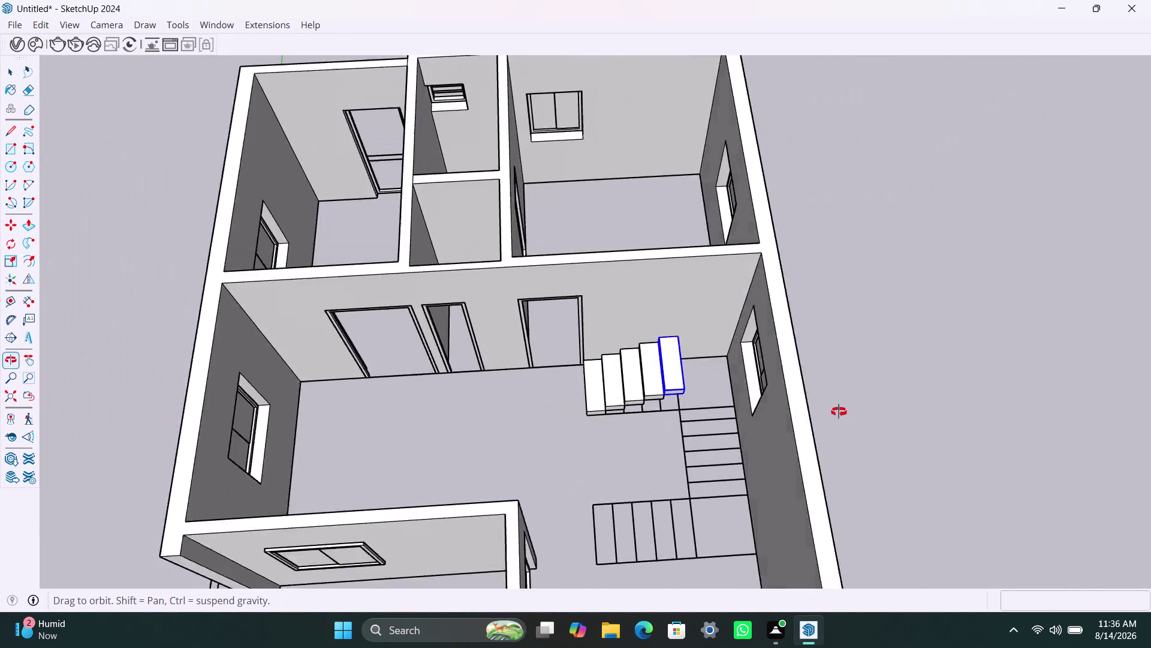
middle_drag(807, 420, 842, 411)
scroll(up, 3)
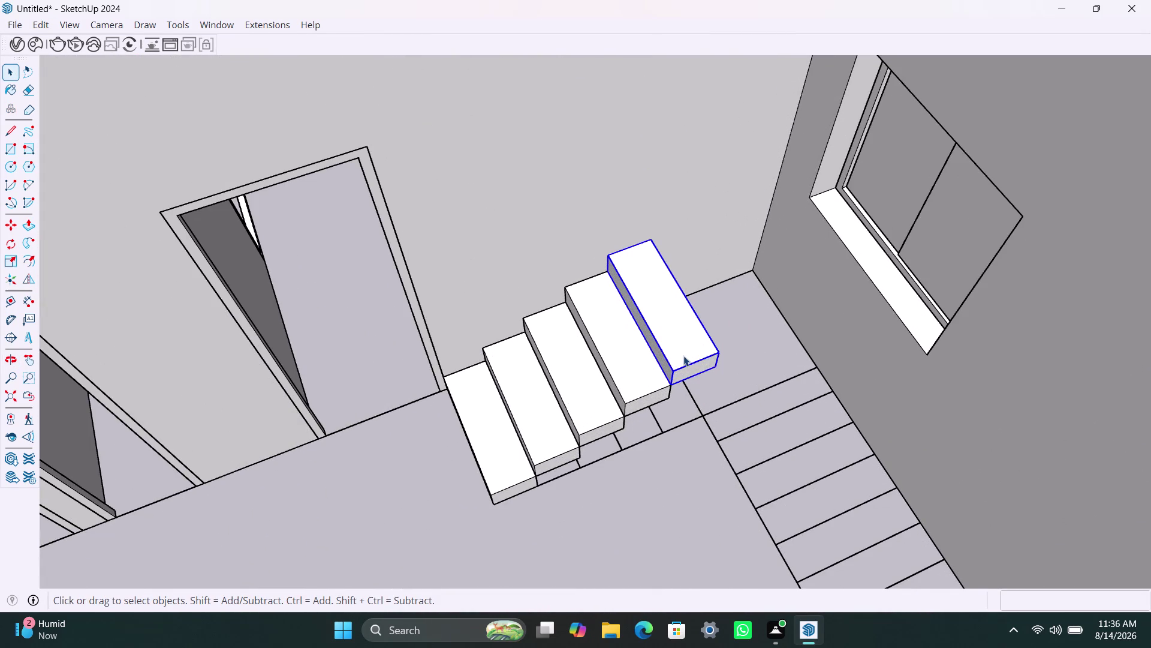
Copy the top step up and forward onto its corner as a sixth step.
key(m)
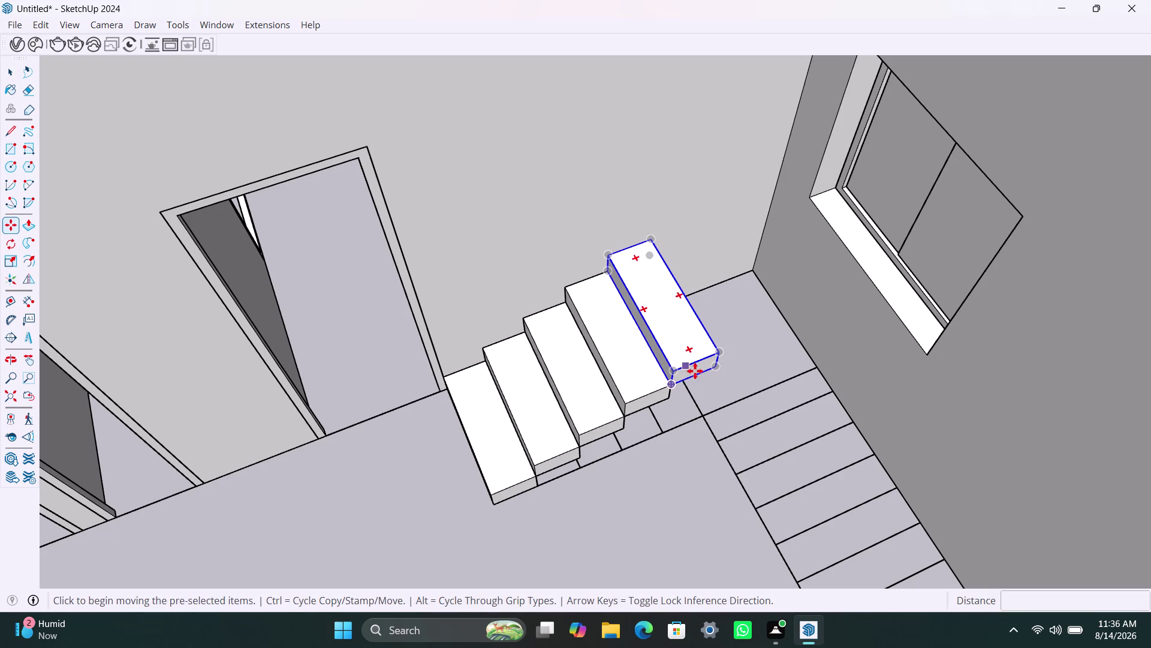
click(673, 368)
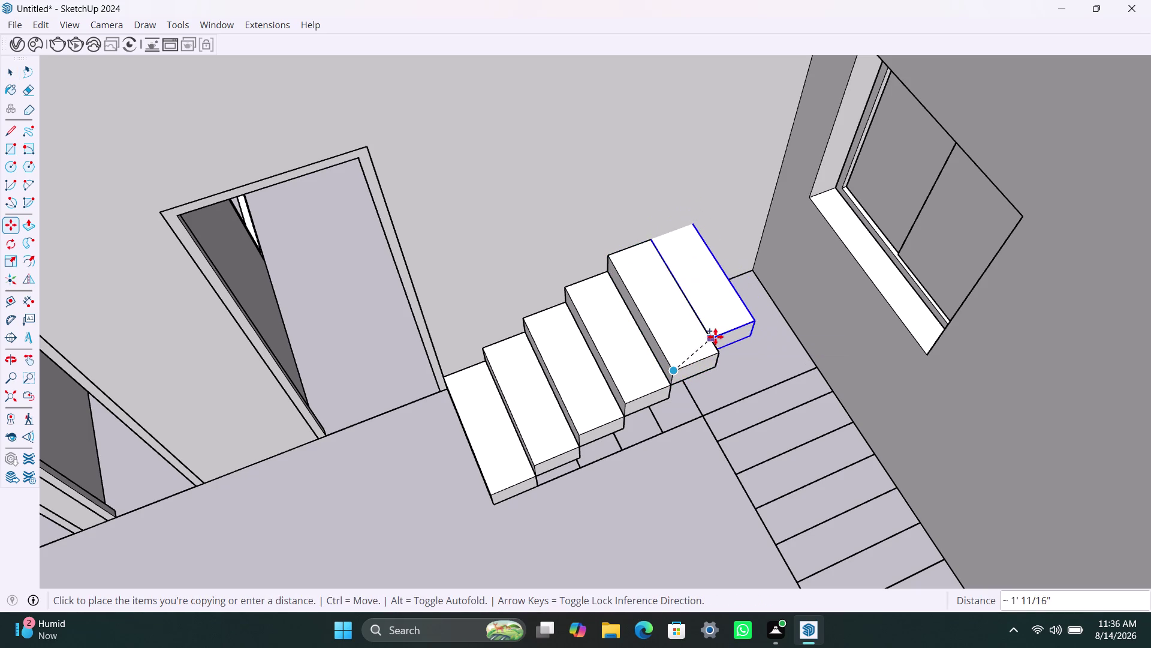
key(Escape)
click(675, 387)
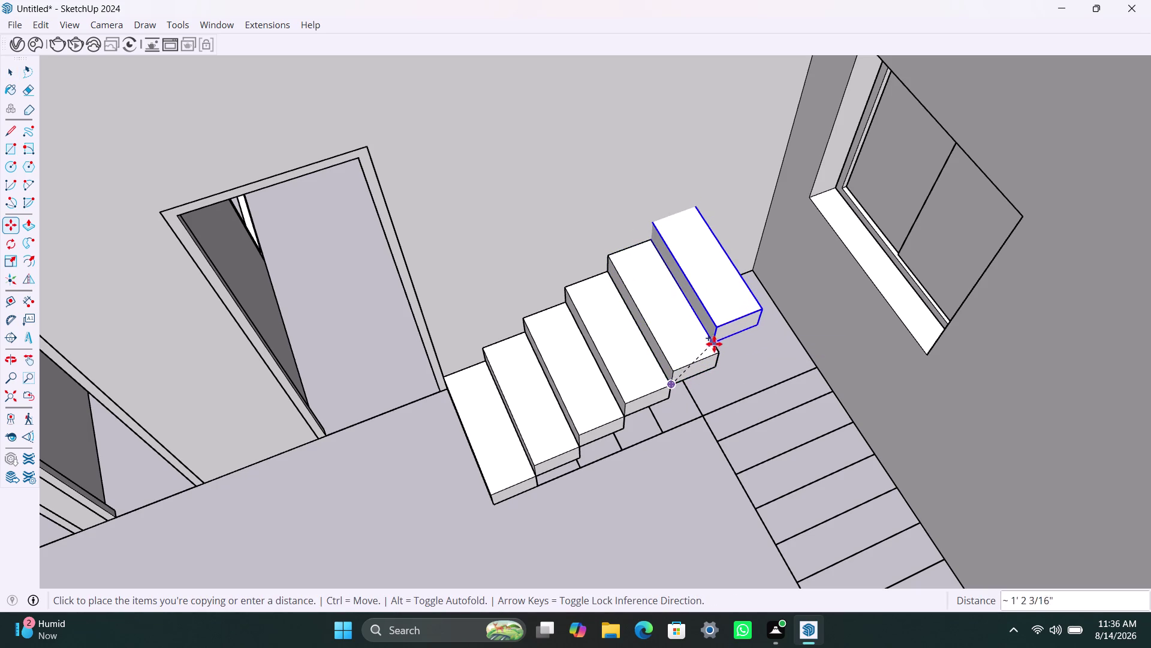
click(716, 350)
key(space)
scroll(down, 3)
Select the new top step and open it for editing.
middle_drag(758, 353, 511, 325)
scroll(up, 3)
middle_drag(728, 431, 706, 390)
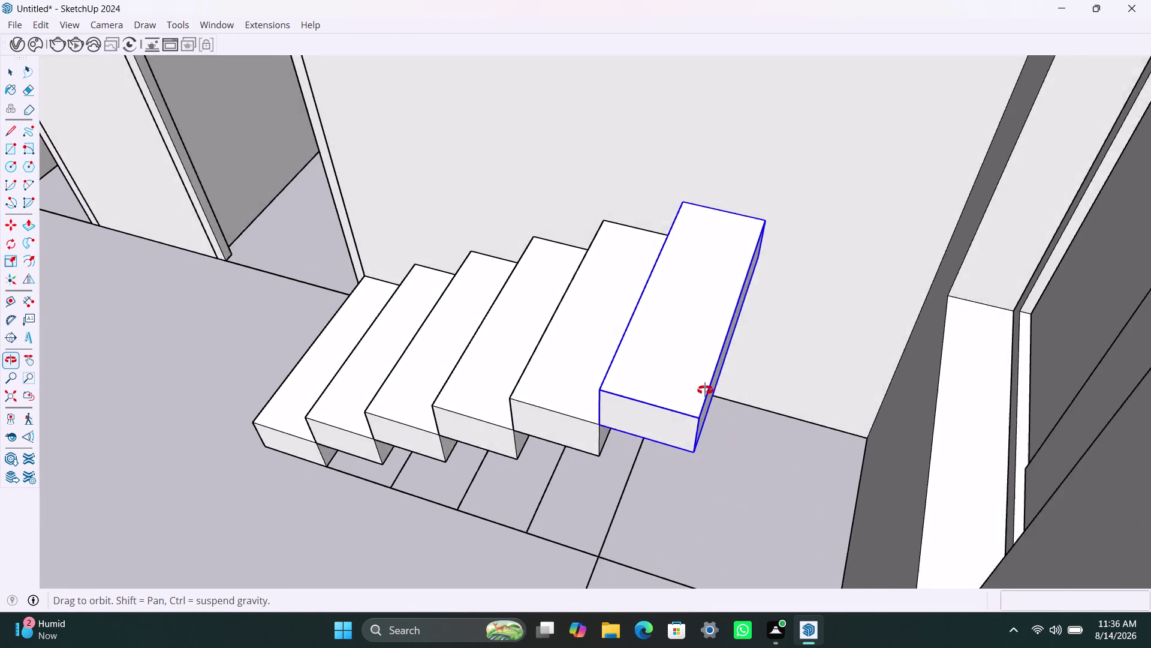
middle_drag(706, 390, 690, 366)
scroll(up, 3)
click(703, 357)
double_click(701, 357)
click(701, 358)
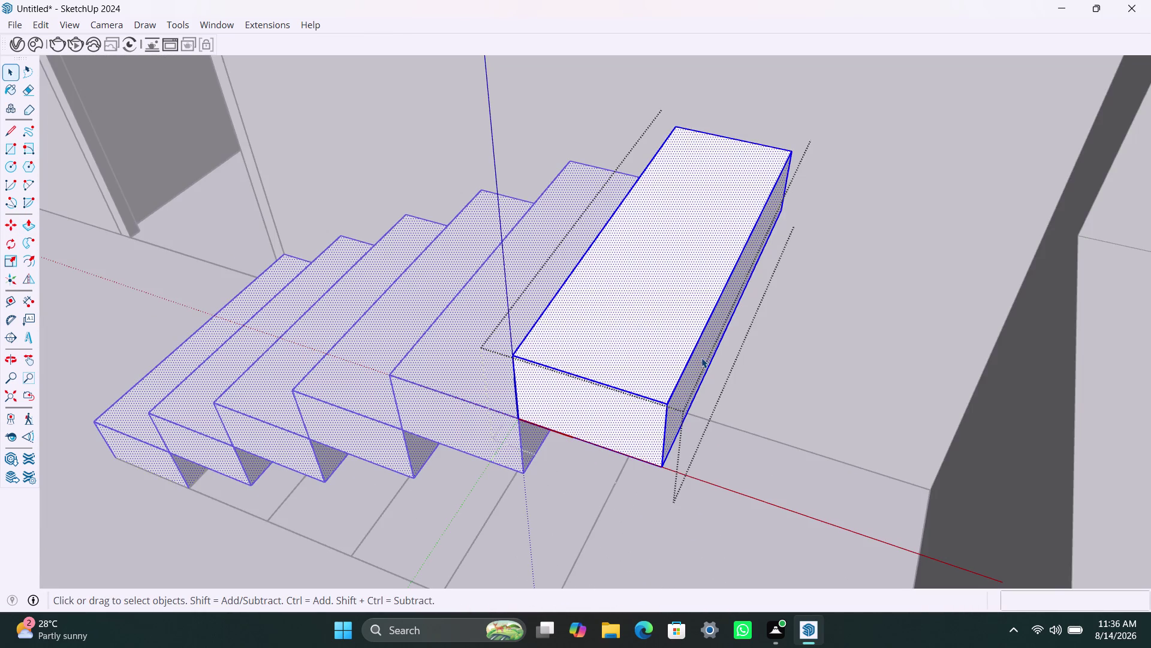
click(695, 363)
key(p)
click(693, 376)
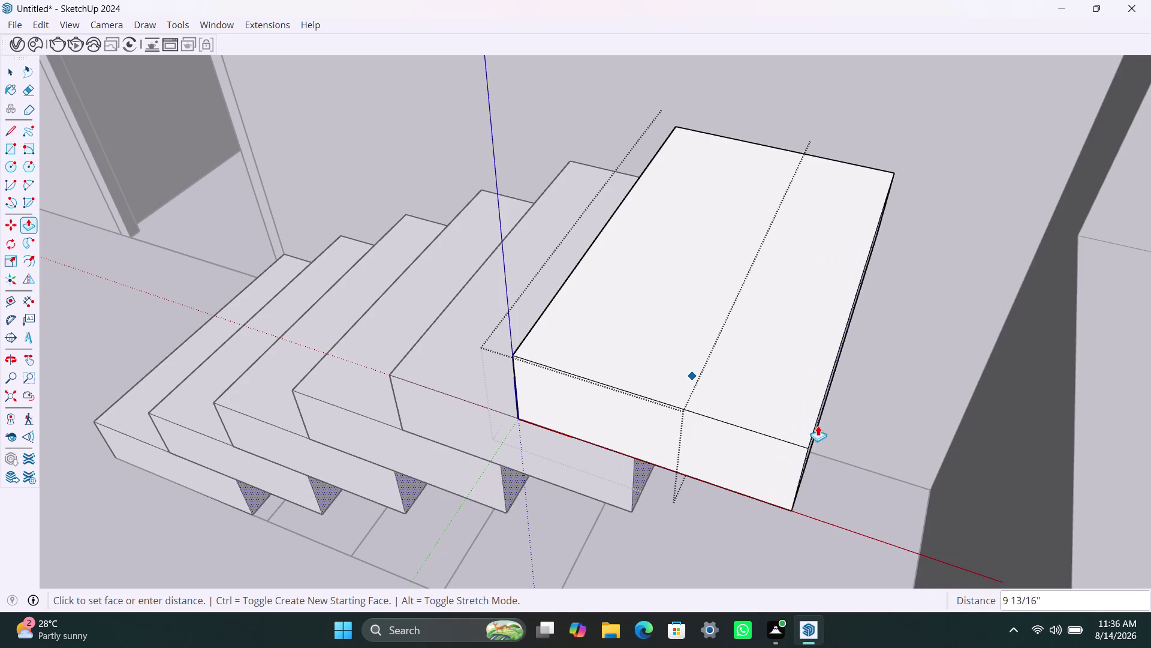
key(Escape)
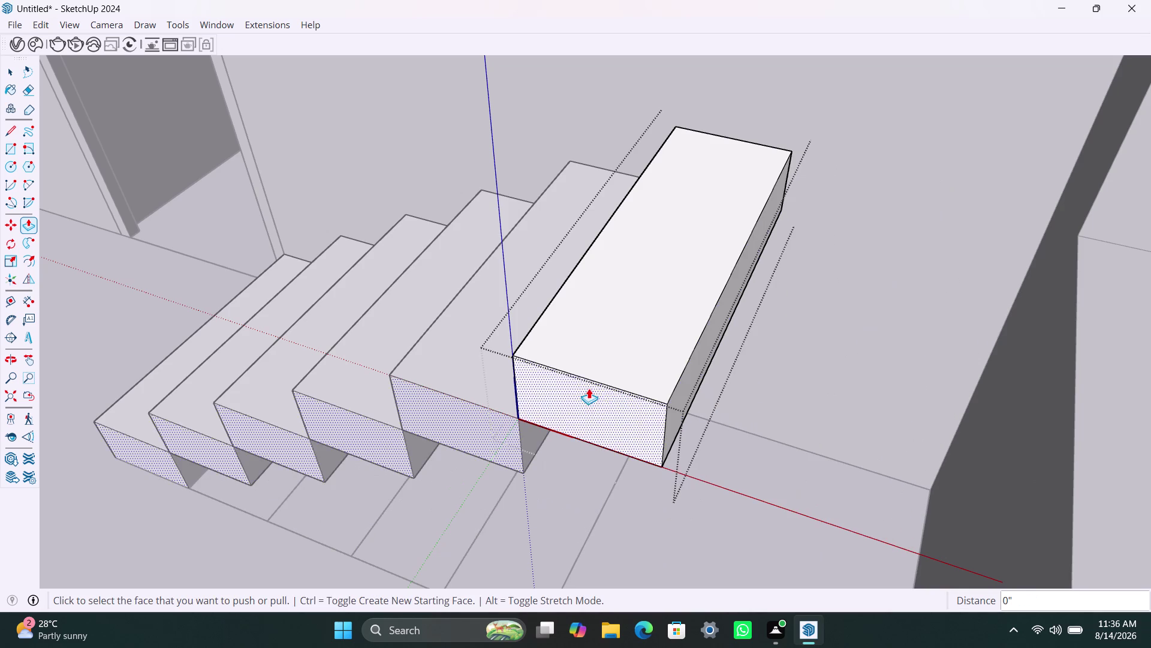
key(space)
click(657, 362)
scroll(down, 3)
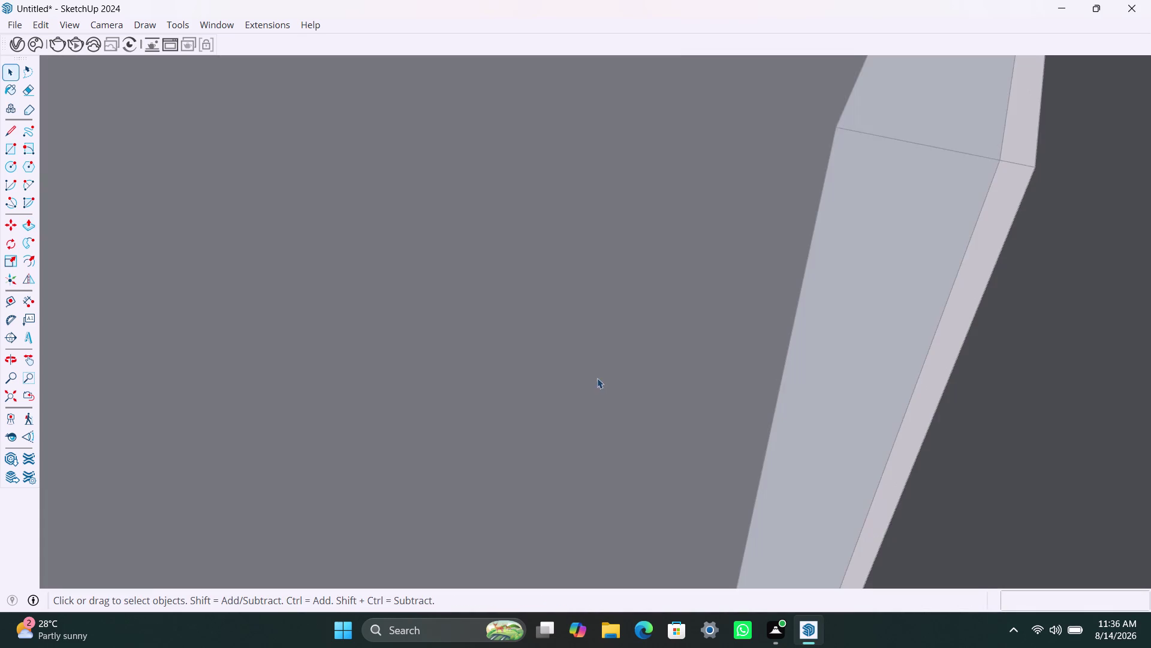
scroll(down, 3)
click(15, 400)
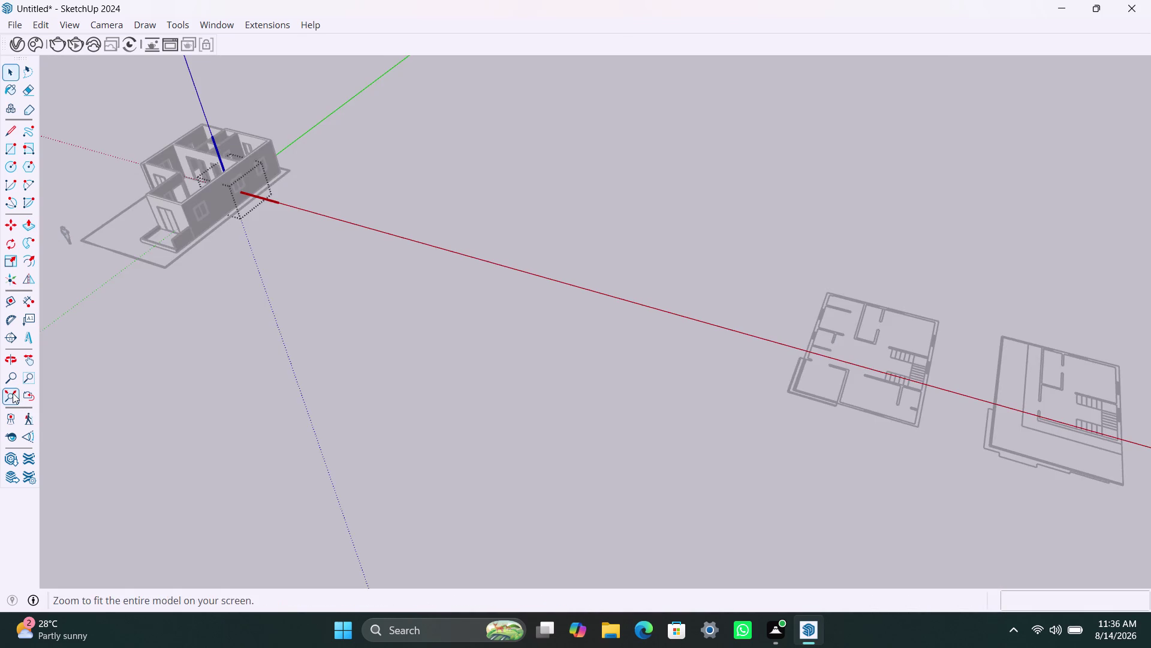
scroll(down, 3)
click(521, 198)
scroll(up, 3)
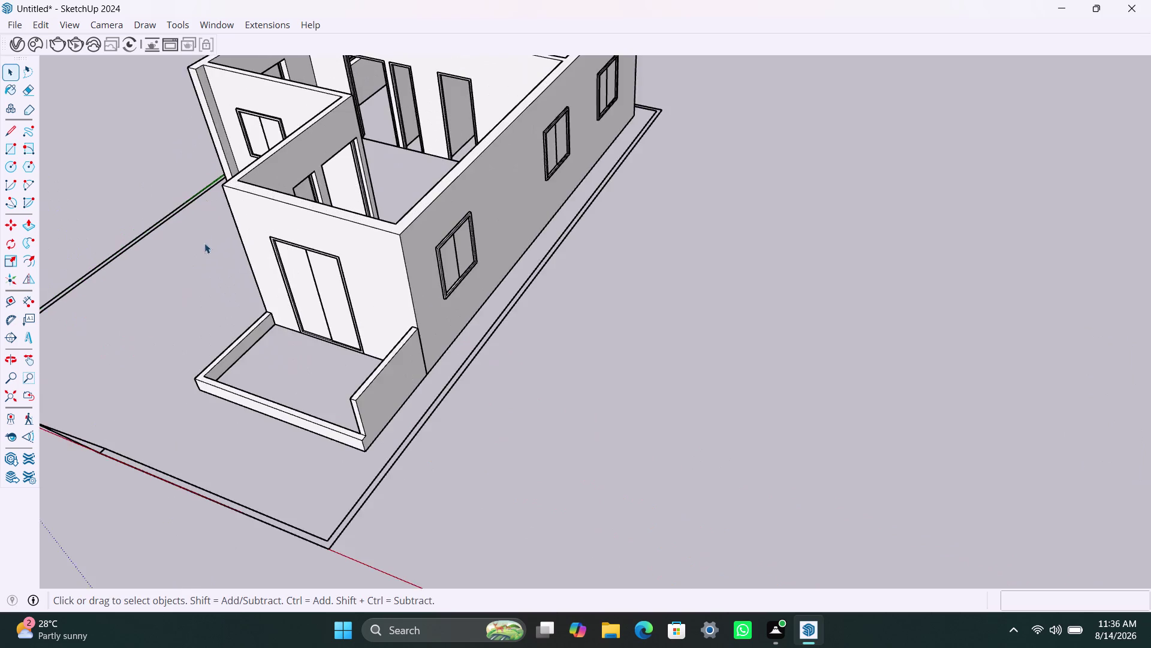
middle_drag(207, 244, 534, 337)
scroll(up, 3)
middle_drag(479, 305, 417, 327)
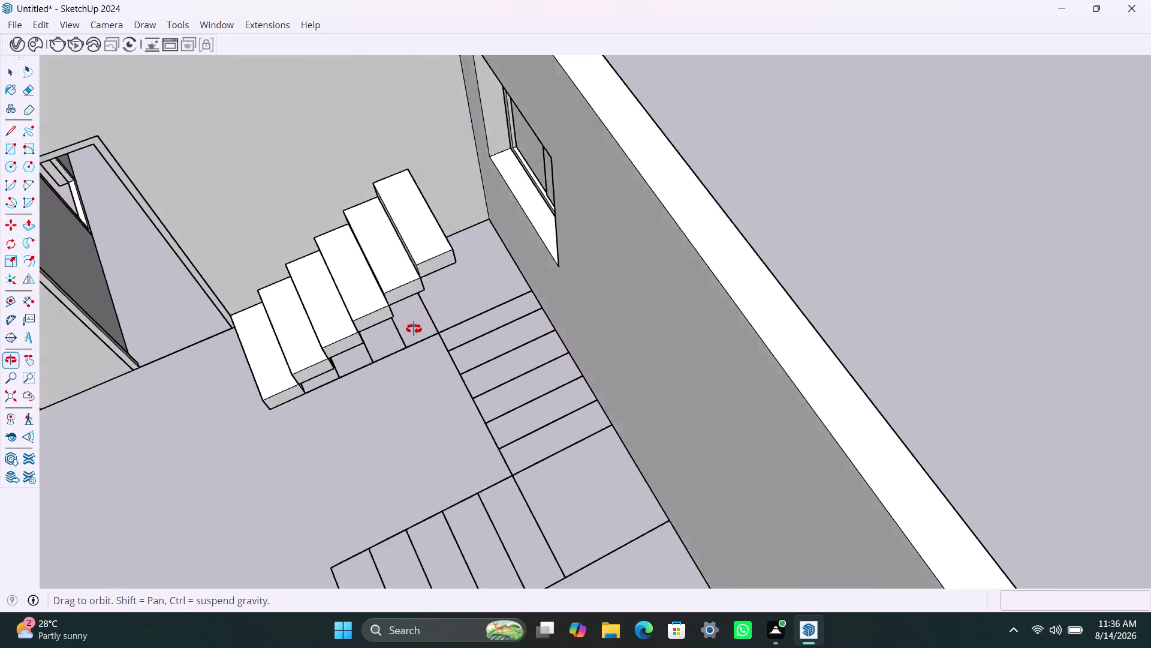
middle_drag(417, 327, 397, 334)
scroll(up, 3)
click(449, 209)
scroll(down, 3)
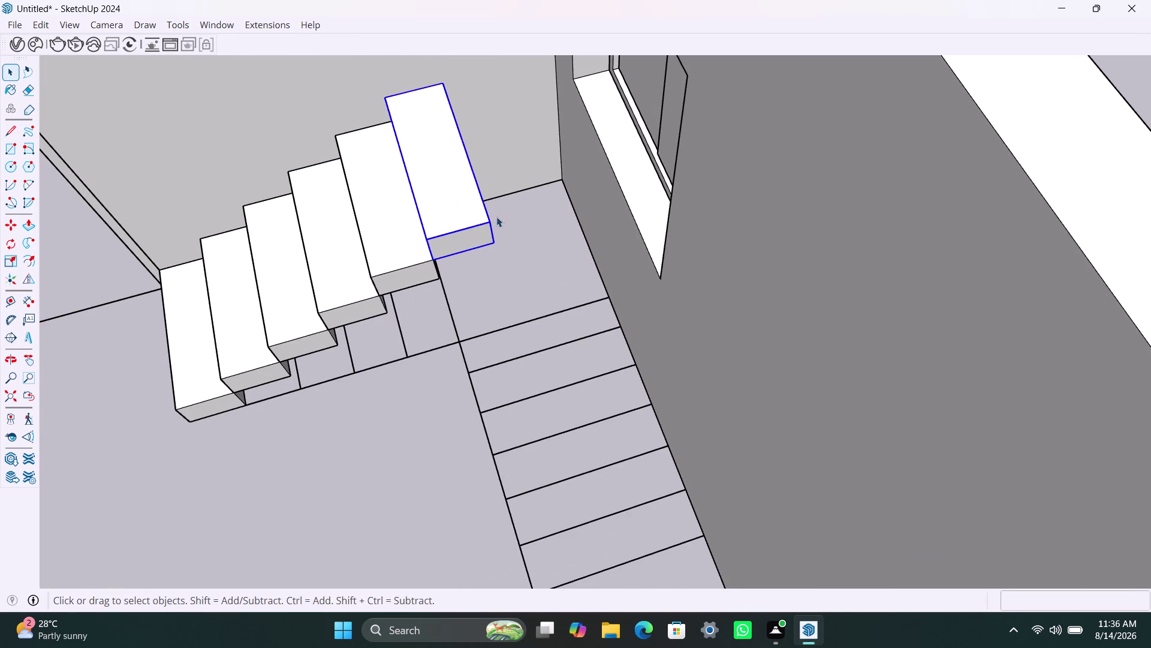
middle_drag(496, 227, 402, 260)
scroll(up, 3)
Open the top step for editing and select its end face.
right_click(504, 172)
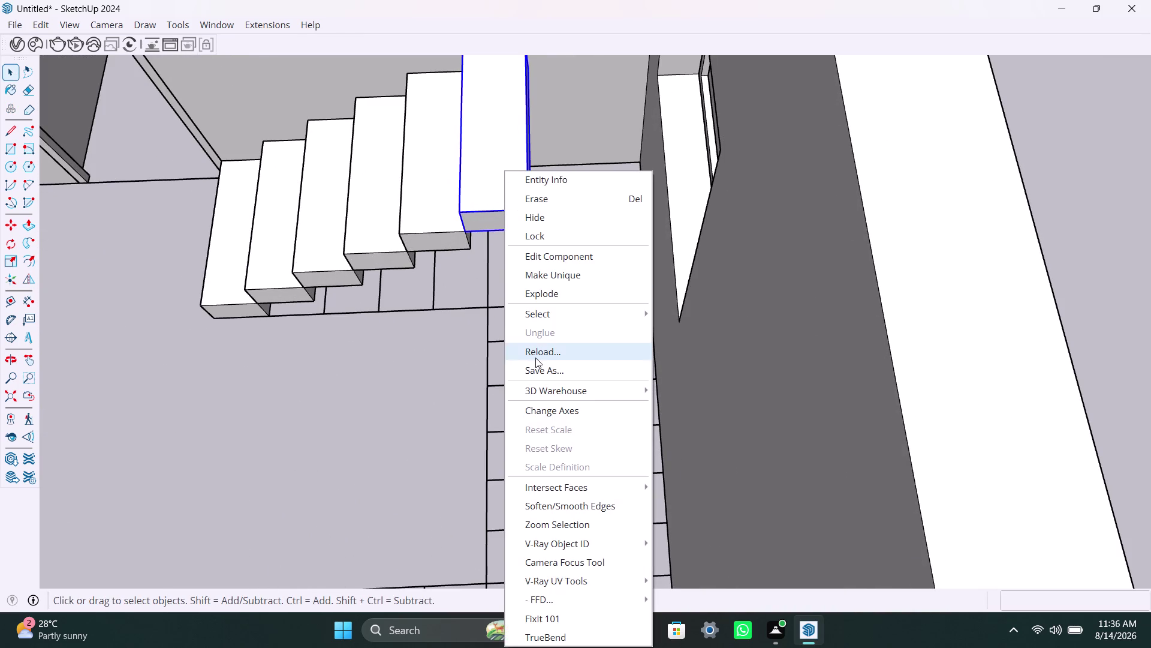
click(560, 275)
scroll(up, 3)
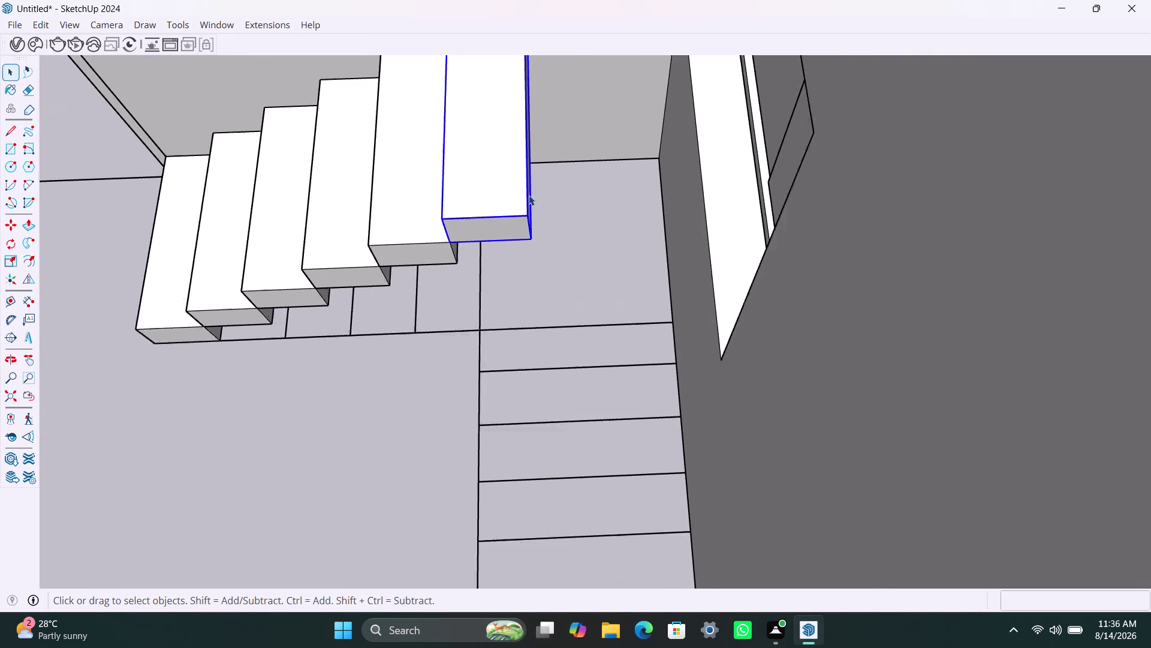
middle_drag(546, 221, 489, 210)
scroll(up, 3)
triple_click(551, 190)
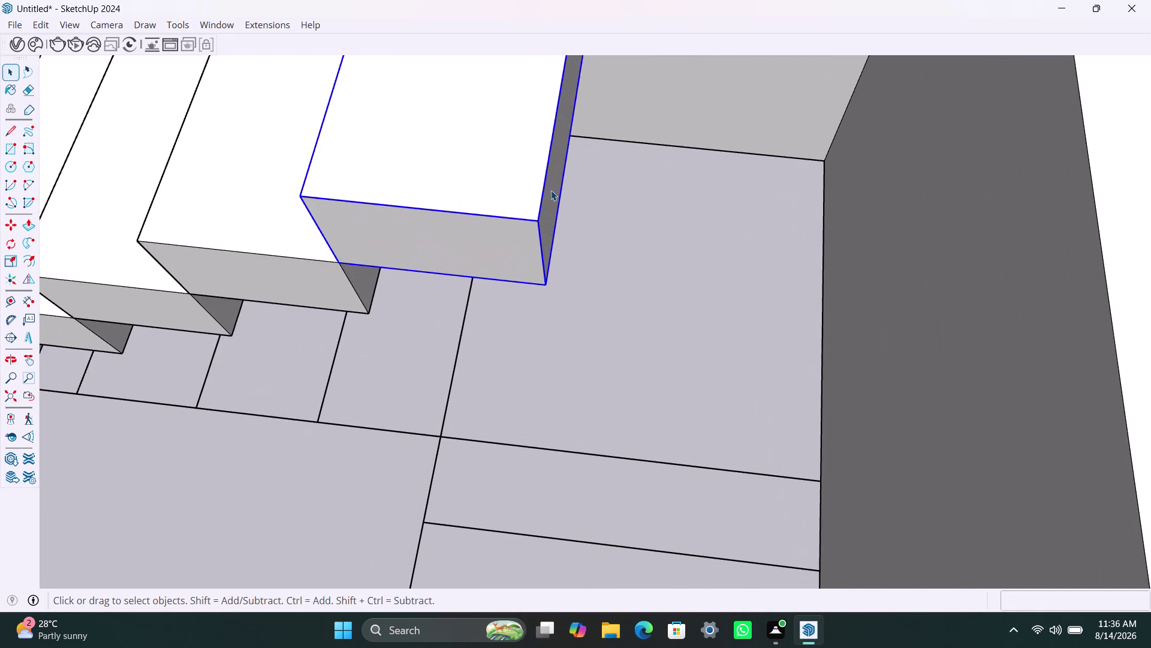
click(552, 191)
click(550, 209)
scroll(up, 3)
click(550, 203)
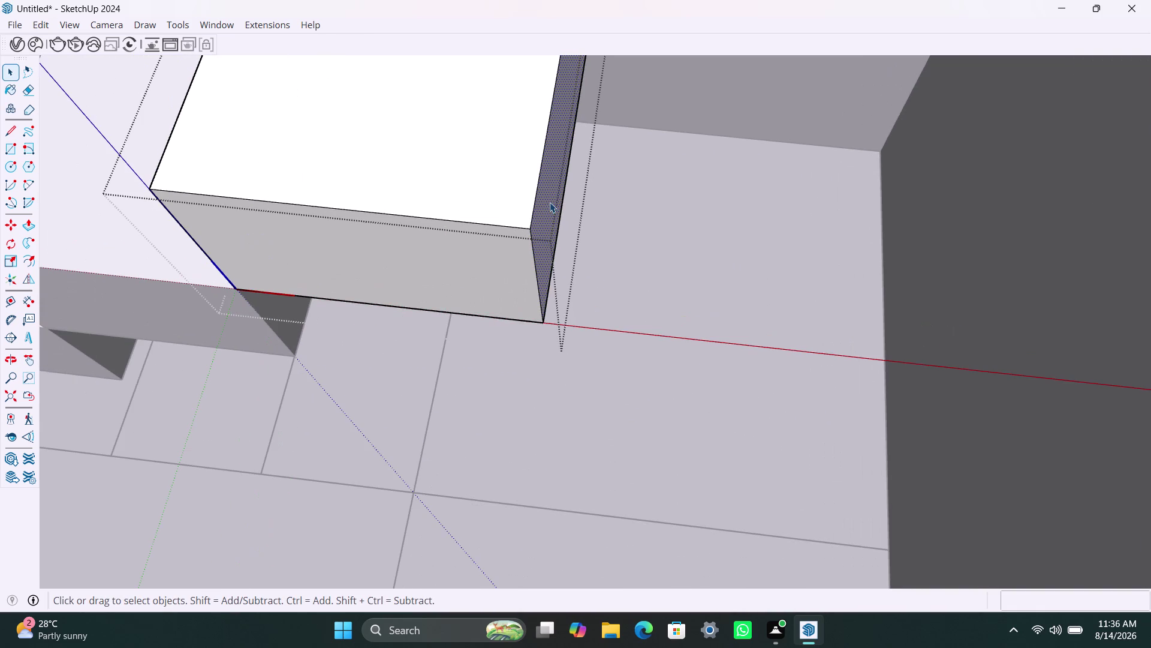
Push/Pull the end face out 2' into a square landing block.
key(m)
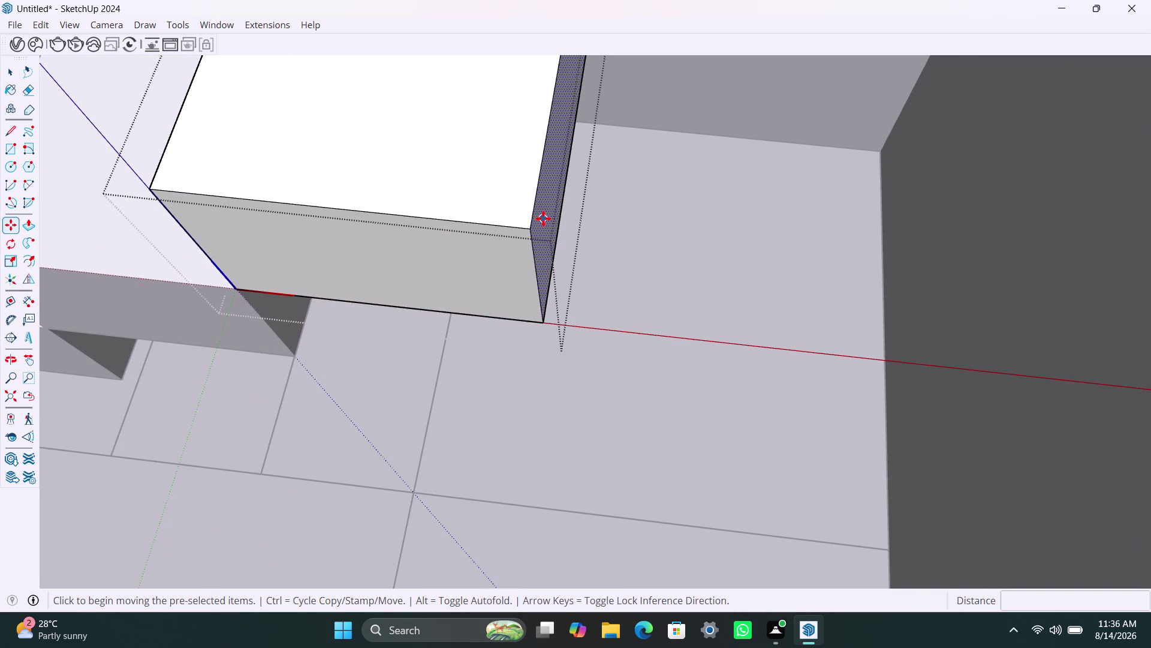
key(p)
click(543, 219)
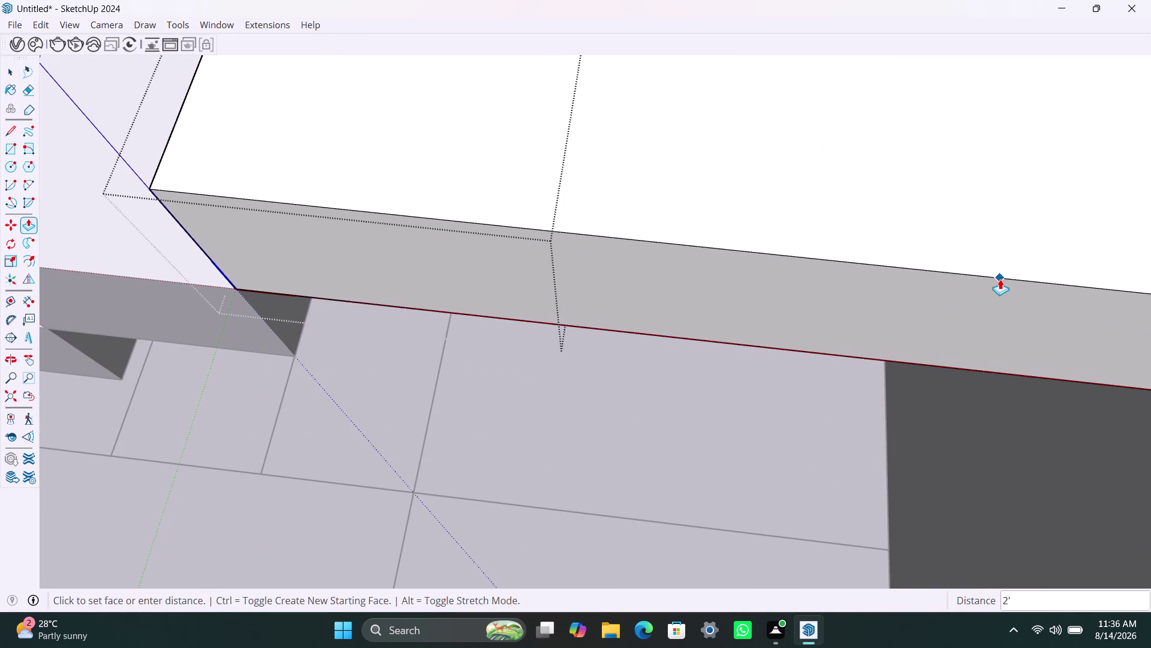
scroll(down, 3)
click(1041, 266)
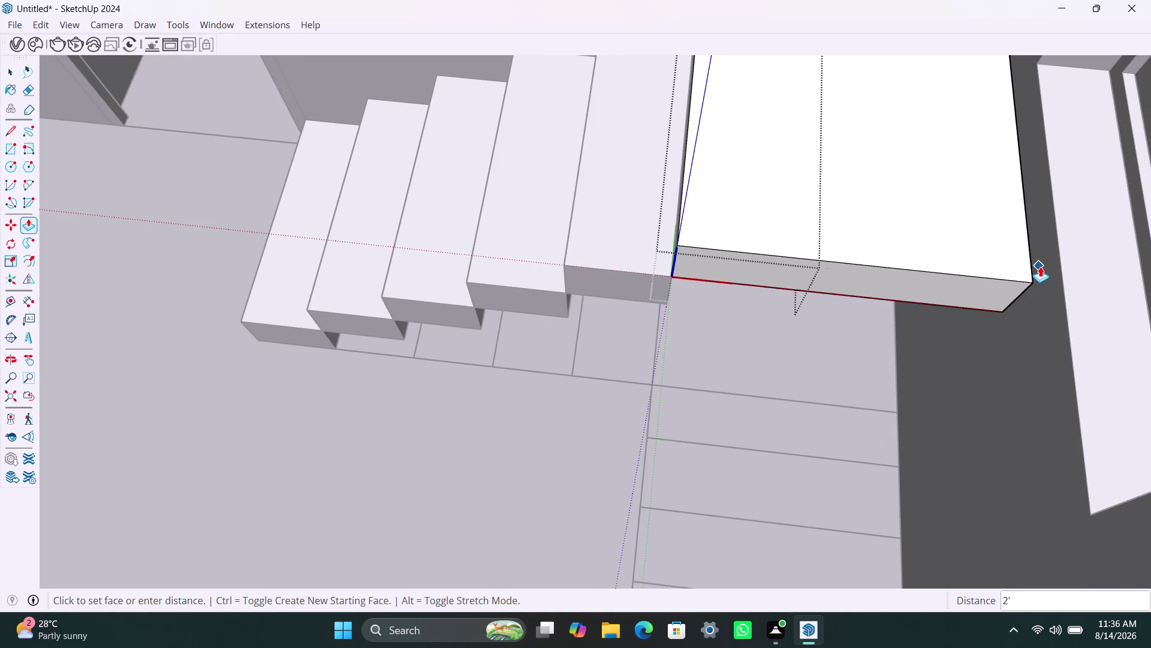
key(space)
scroll(down, 3)
middle_drag(618, 278, 733, 318)
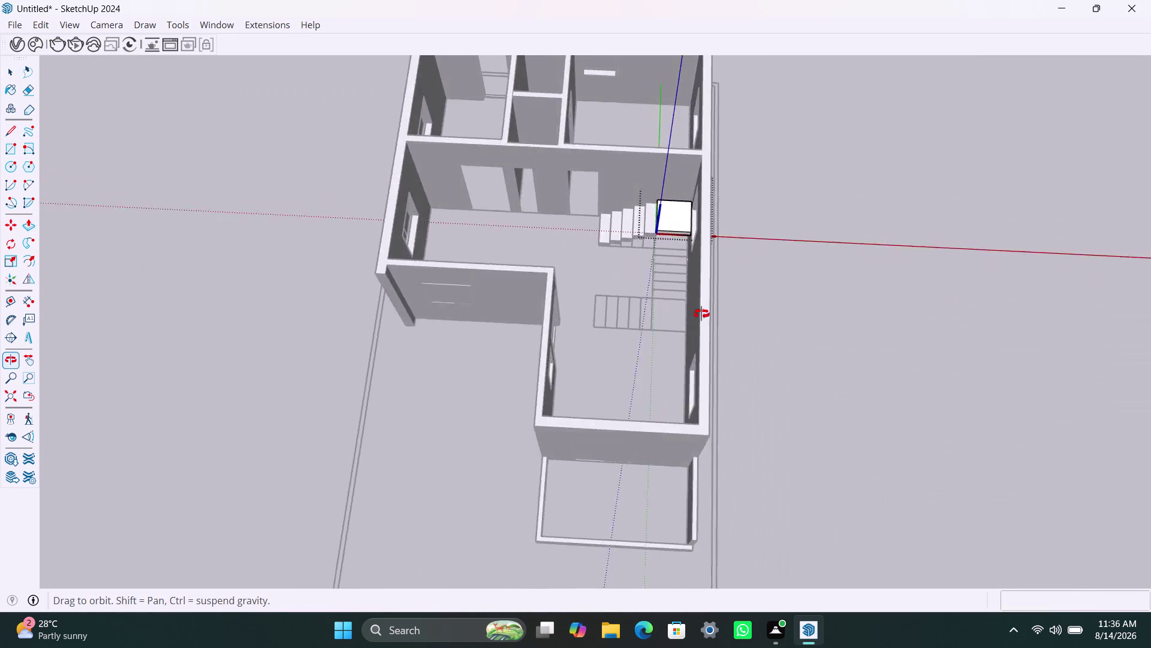
middle_drag(733, 318, 830, 316)
click(727, 76)
scroll(down, 3)
middle_drag(528, 285, 765, 293)
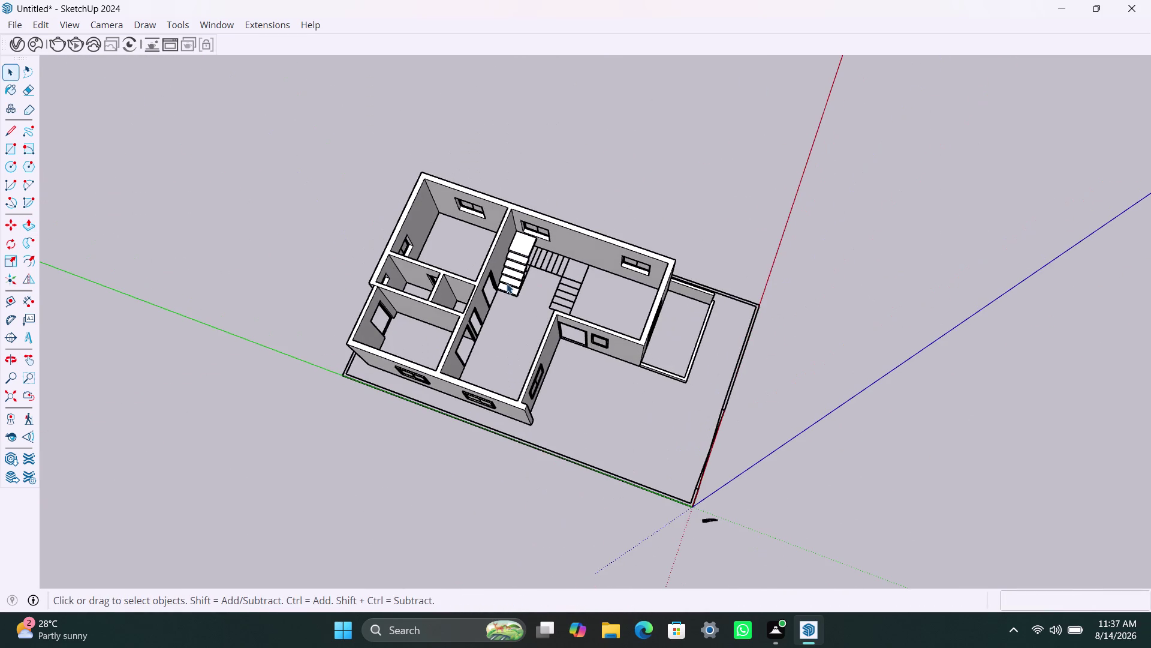
click(507, 282)
click(518, 270)
click(575, 189)
click(582, 210)
double_click(506, 289)
double_click(506, 288)
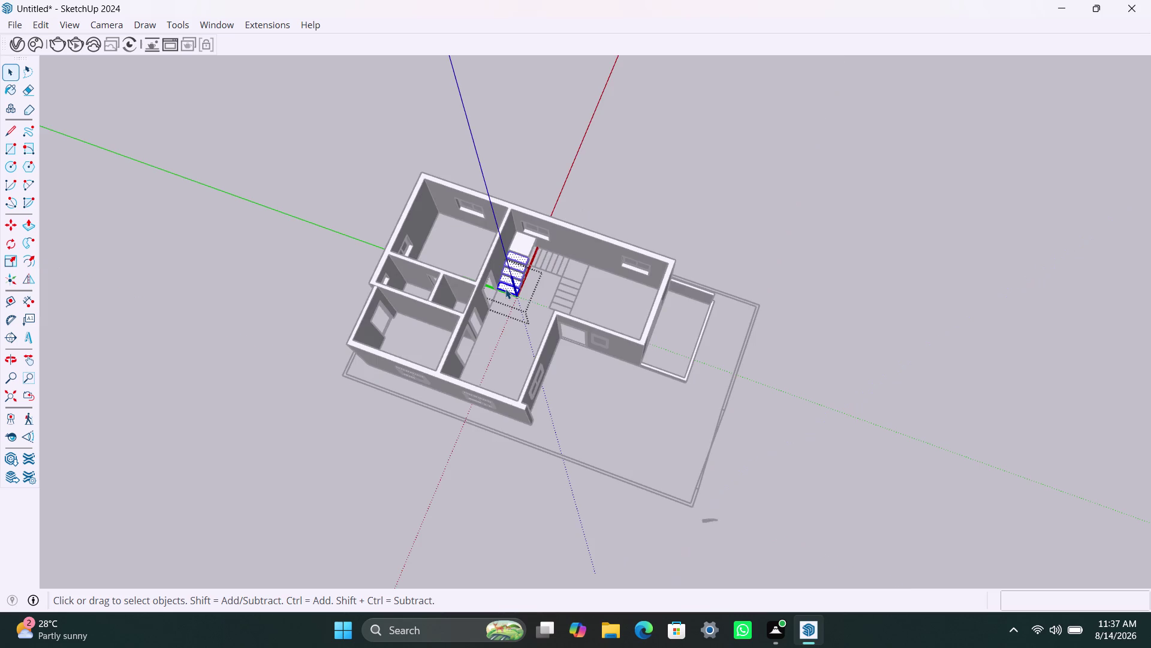
double_click(506, 288)
click(687, 190)
scroll(down, 3)
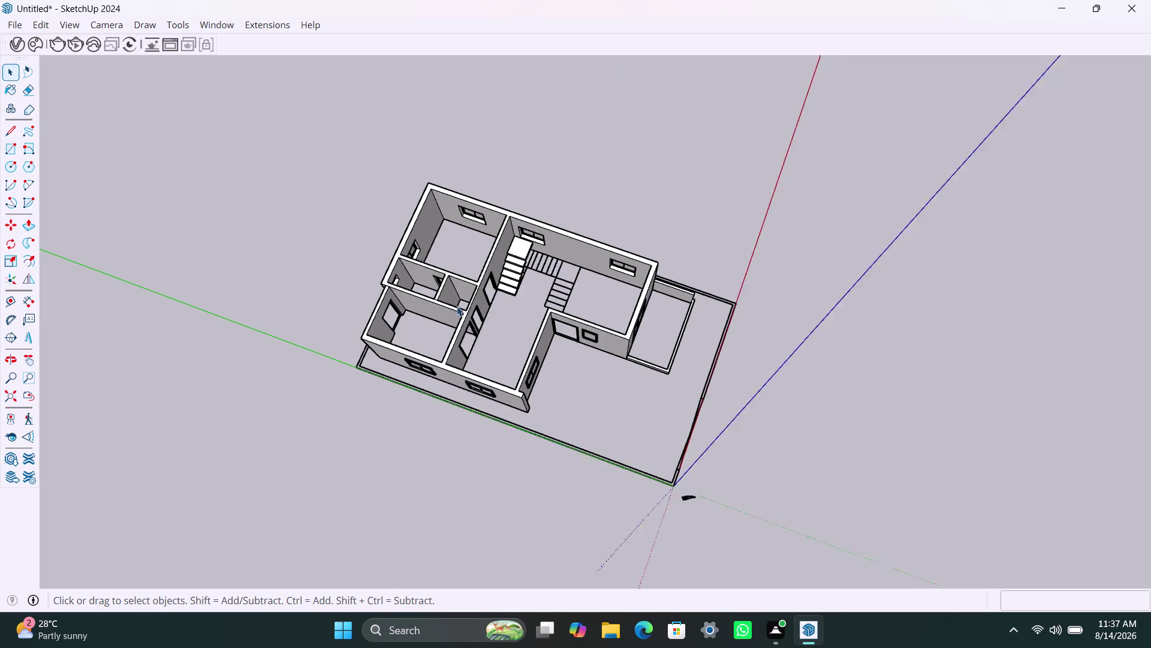
scroll(down, 3)
middle_drag(468, 316, 747, 345)
scroll(up, 3)
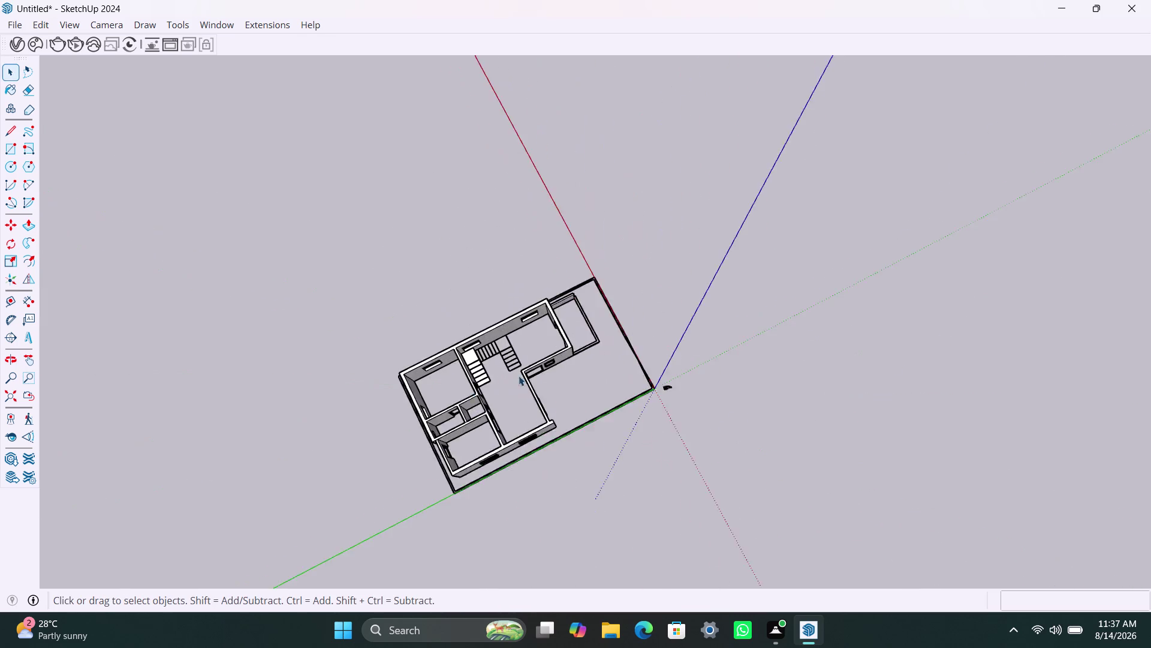
scroll(up, 3)
middle_drag(531, 364, 766, 372)
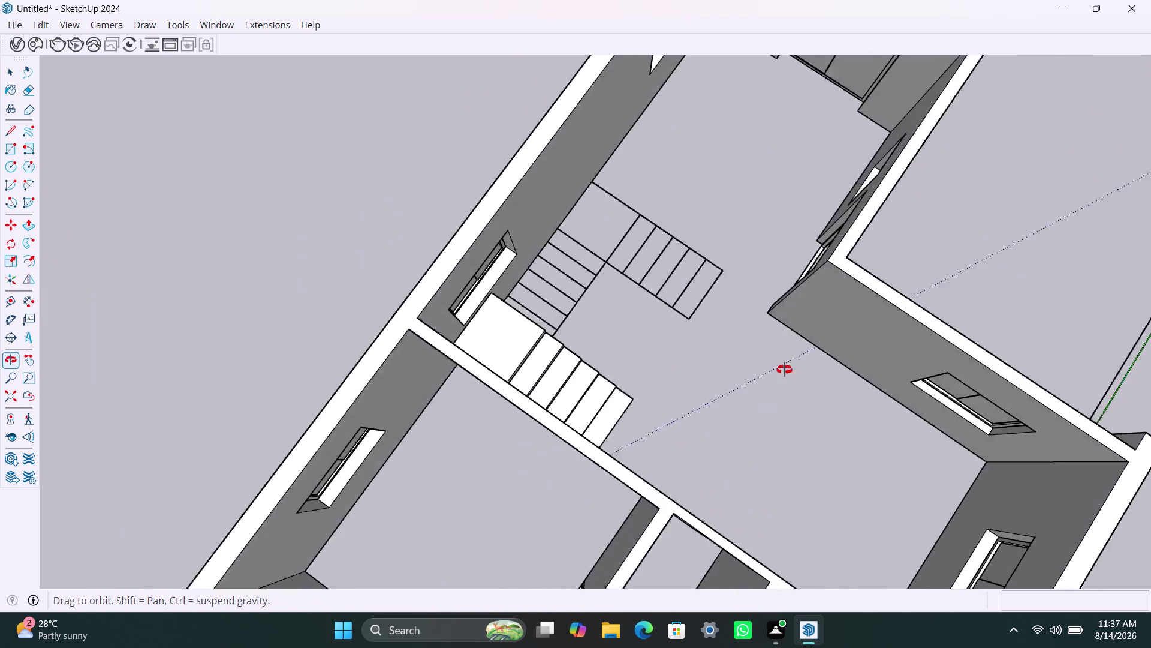
middle_drag(766, 372, 831, 365)
scroll(up, 3)
middle_drag(523, 332, 581, 359)
scroll(up, 3)
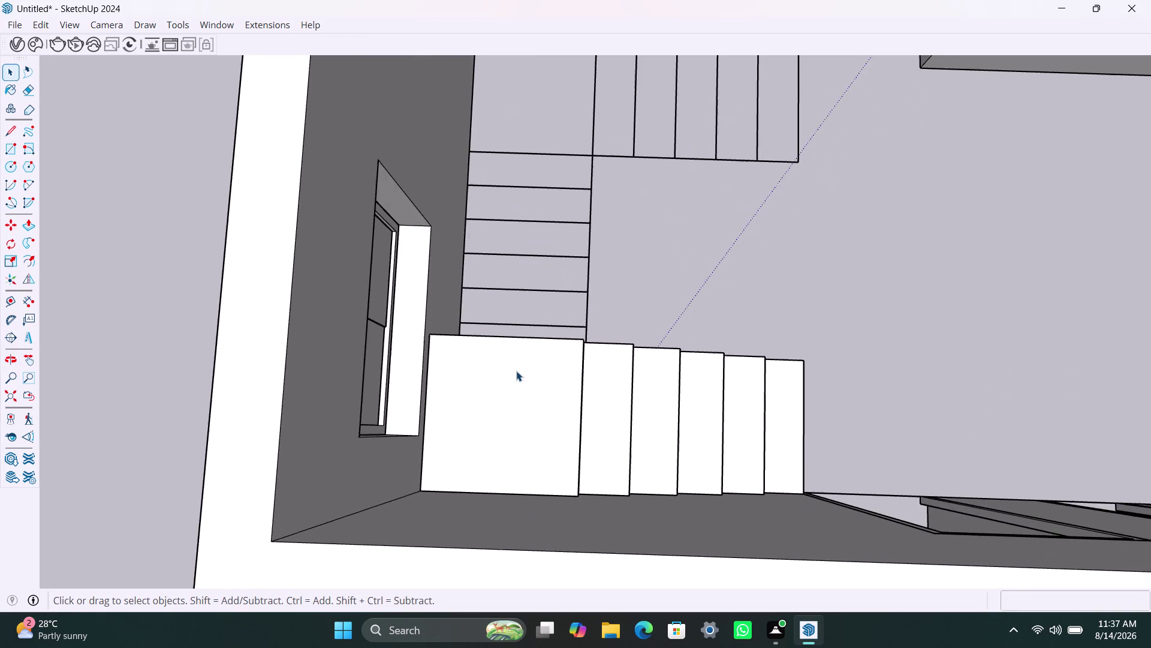
scroll(up, 3)
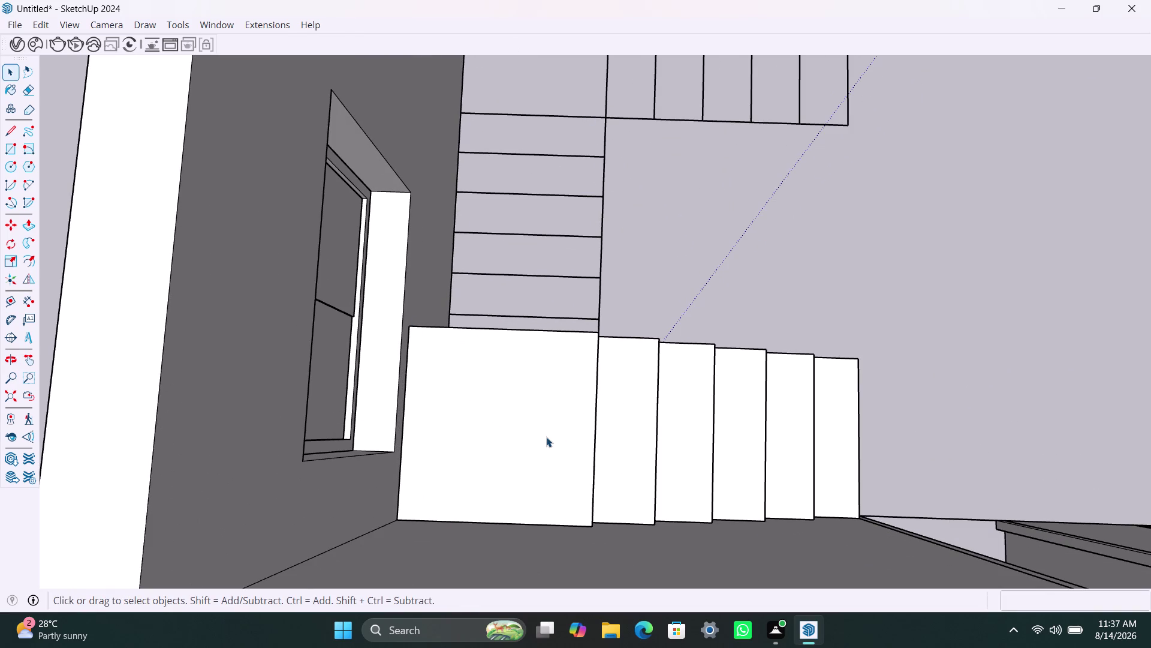
Copy the narrowest last step from its corner to the landing block's corner.
click(840, 442)
key(m)
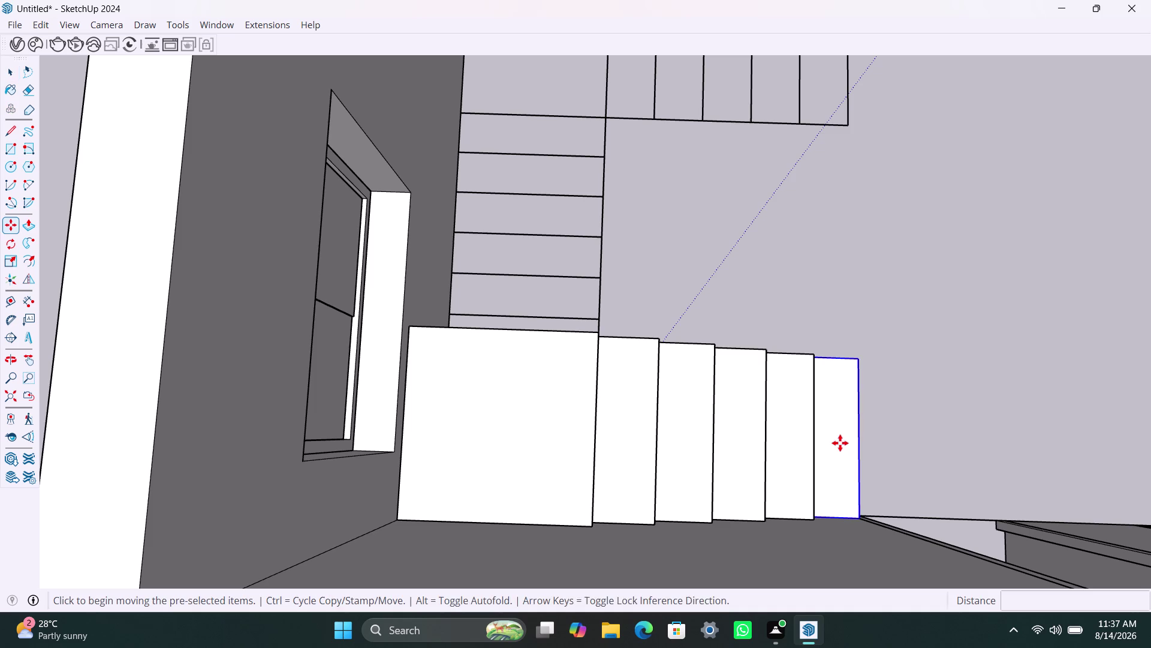
click(856, 359)
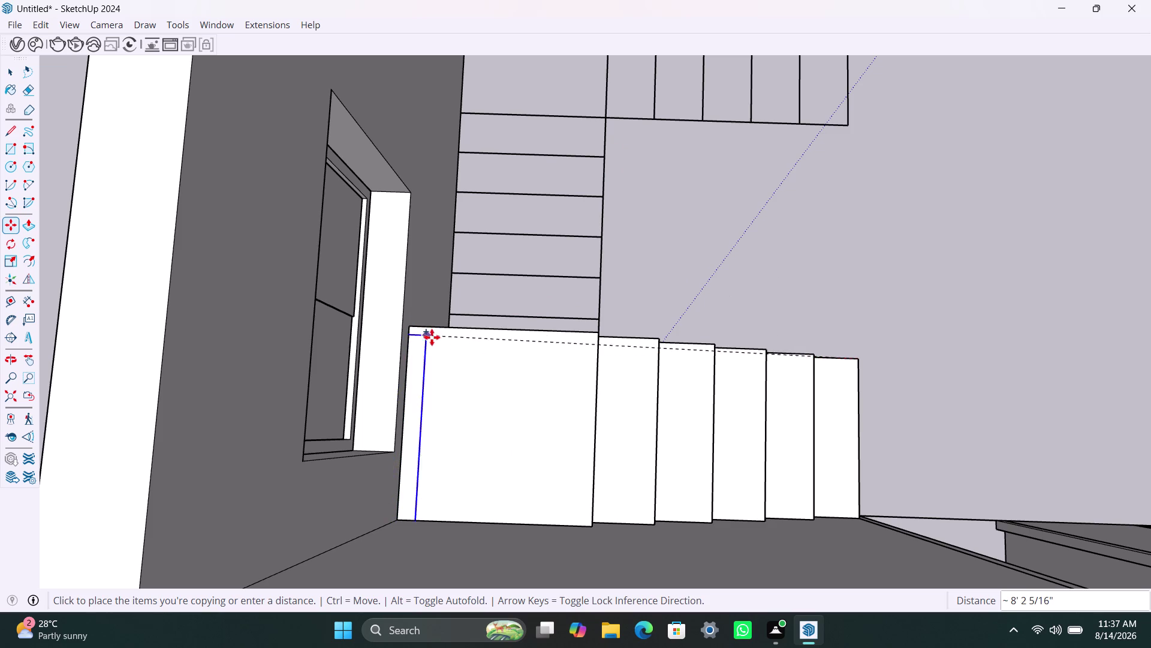
click(409, 327)
scroll(down, 3)
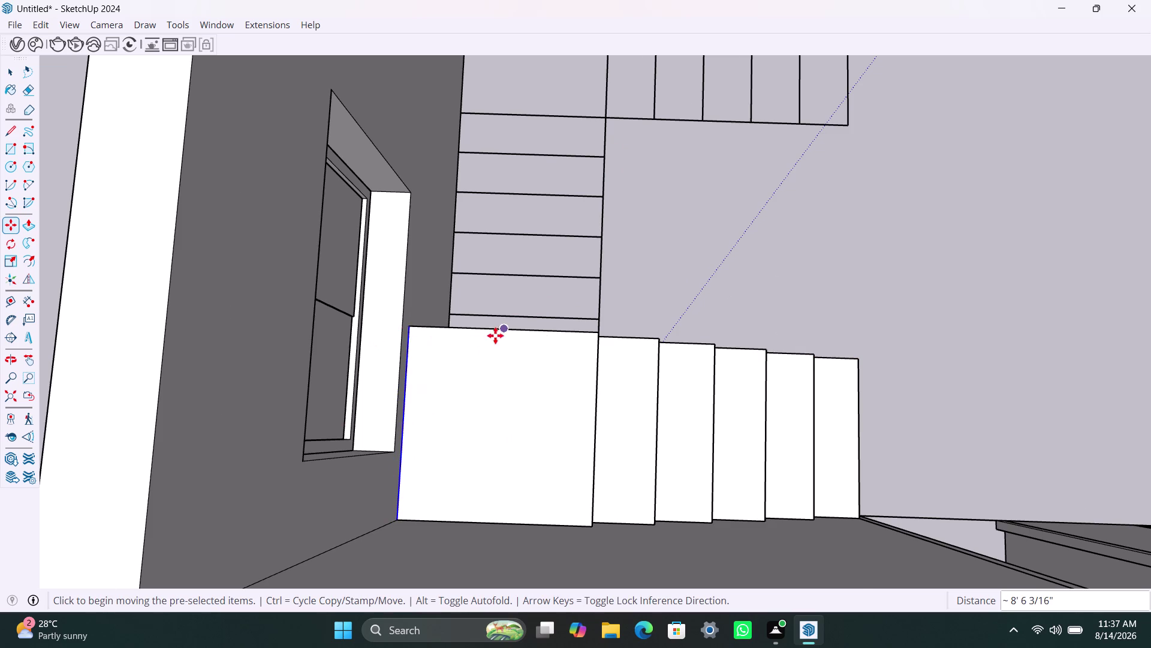
scroll(down, 3)
middle_drag(516, 349, 63, 301)
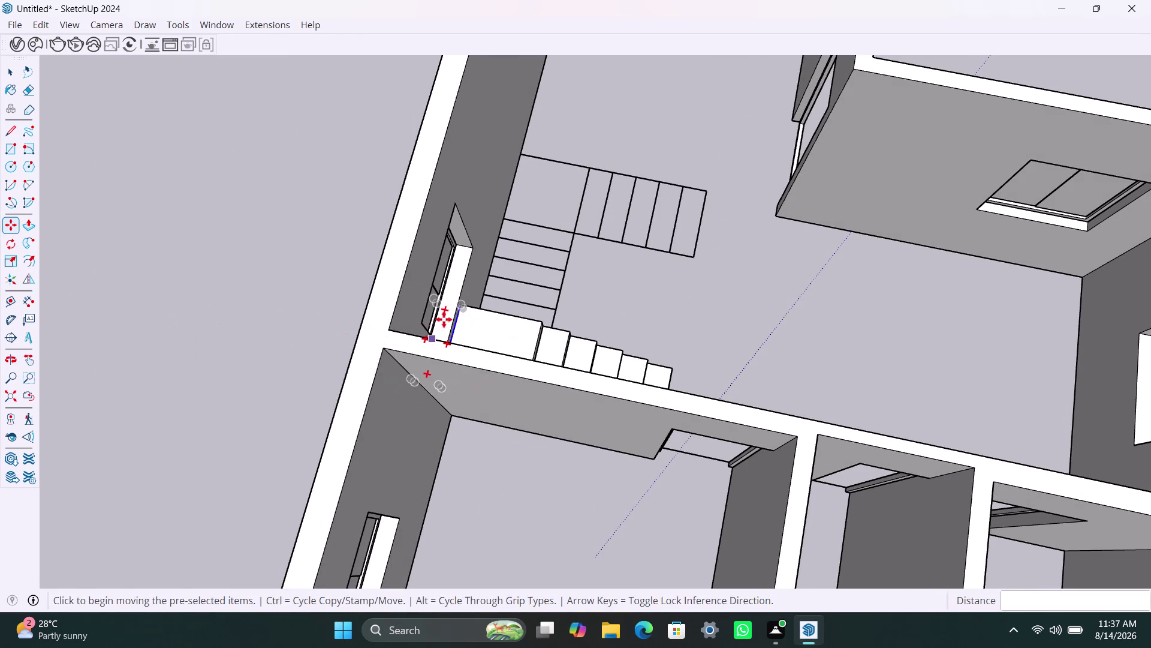
Move the copied step beside the landing, over the second flight area.
click(462, 307)
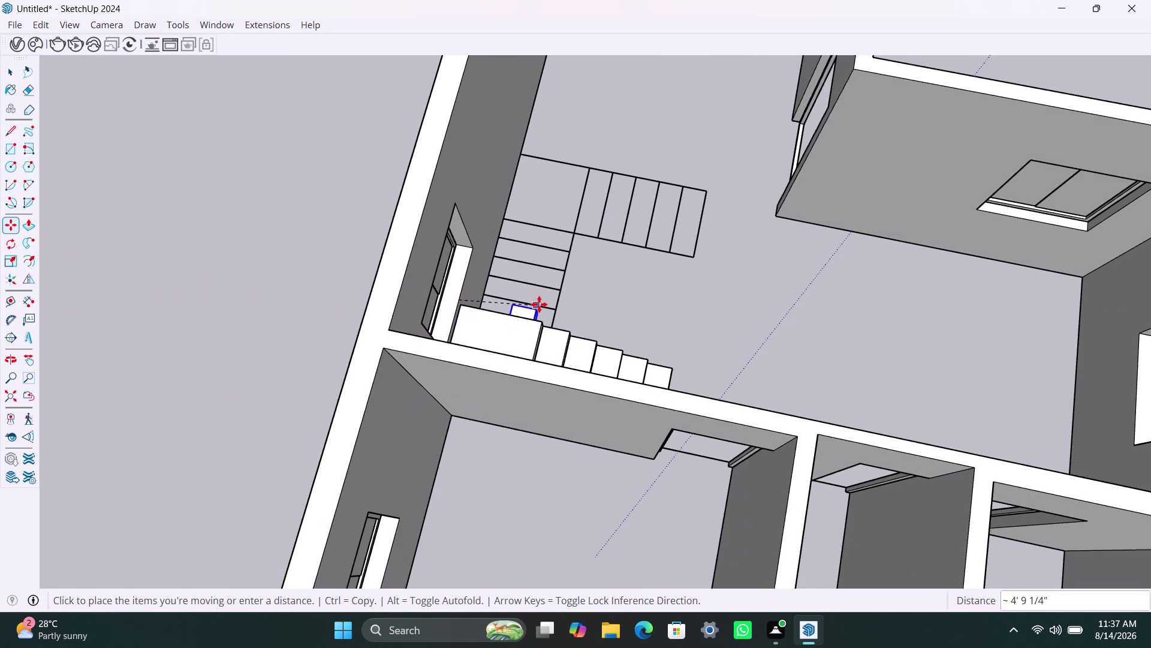
scroll(down, 3)
middle_drag(559, 322, 59, 217)
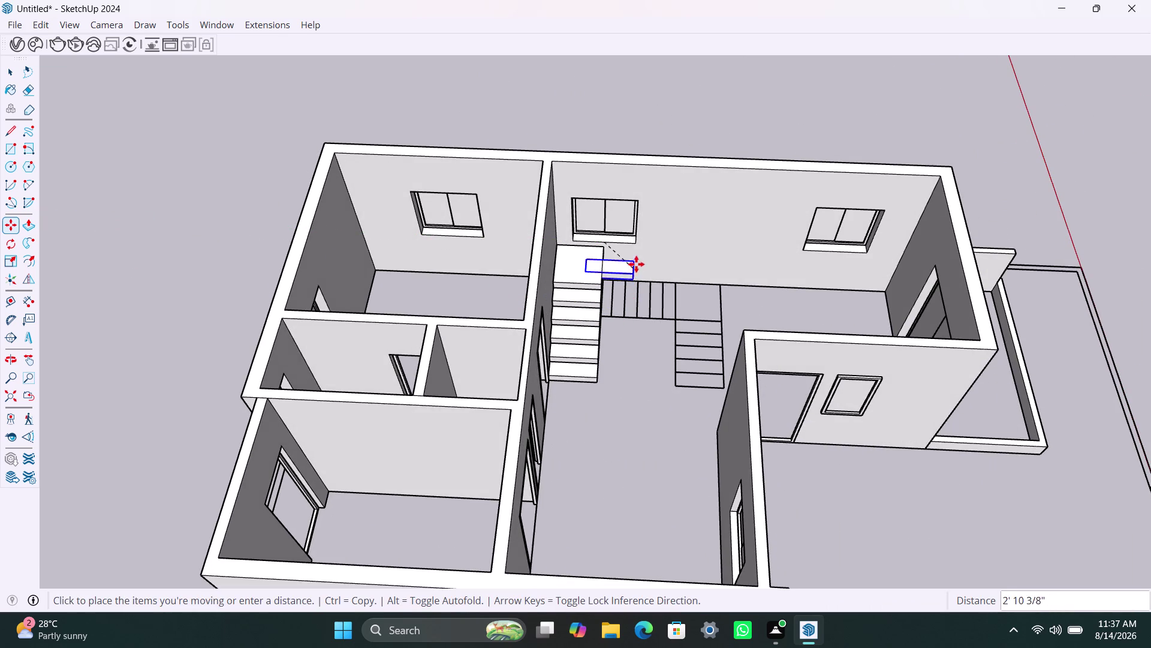
scroll(up, 3)
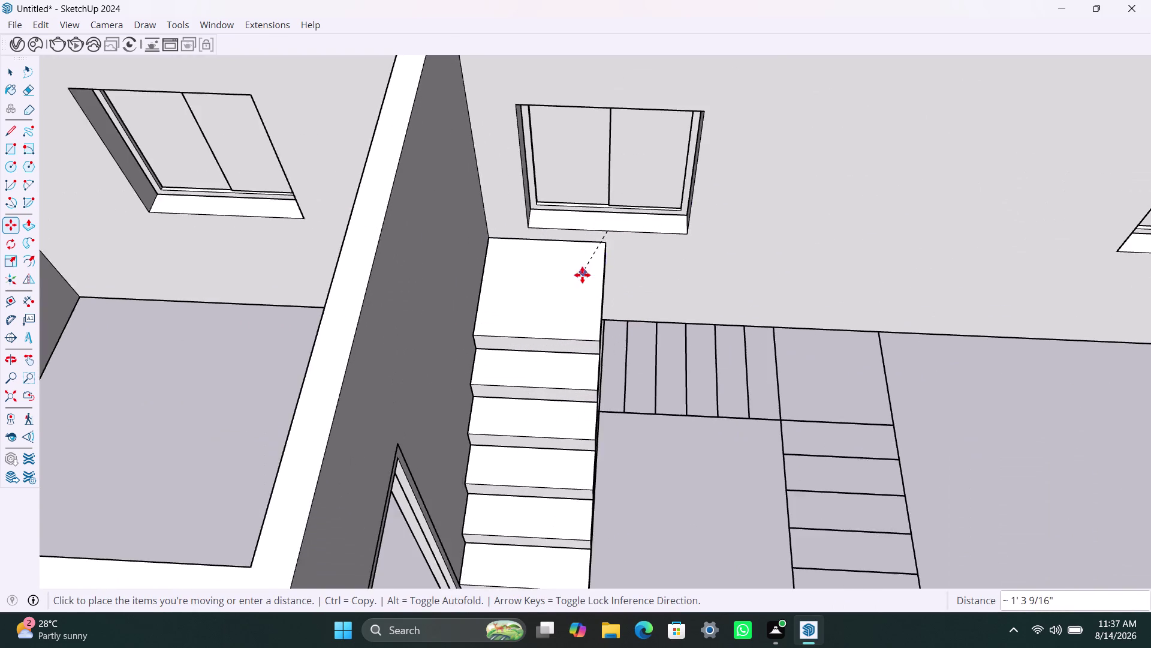
scroll(up, 3)
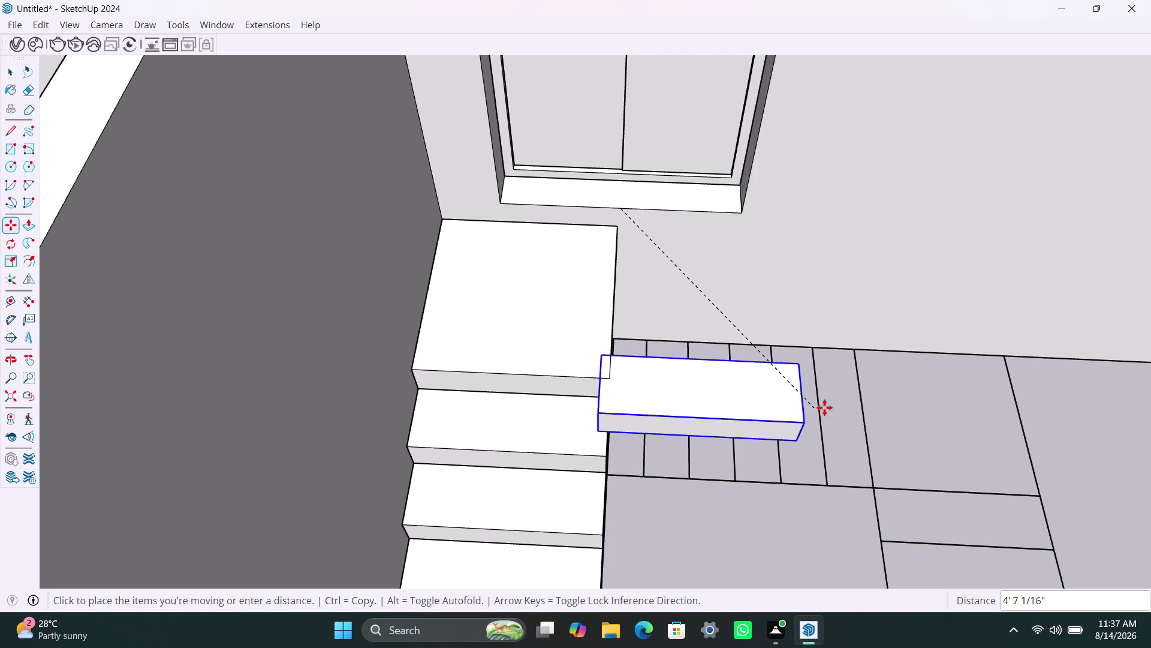
click(839, 408)
key(space)
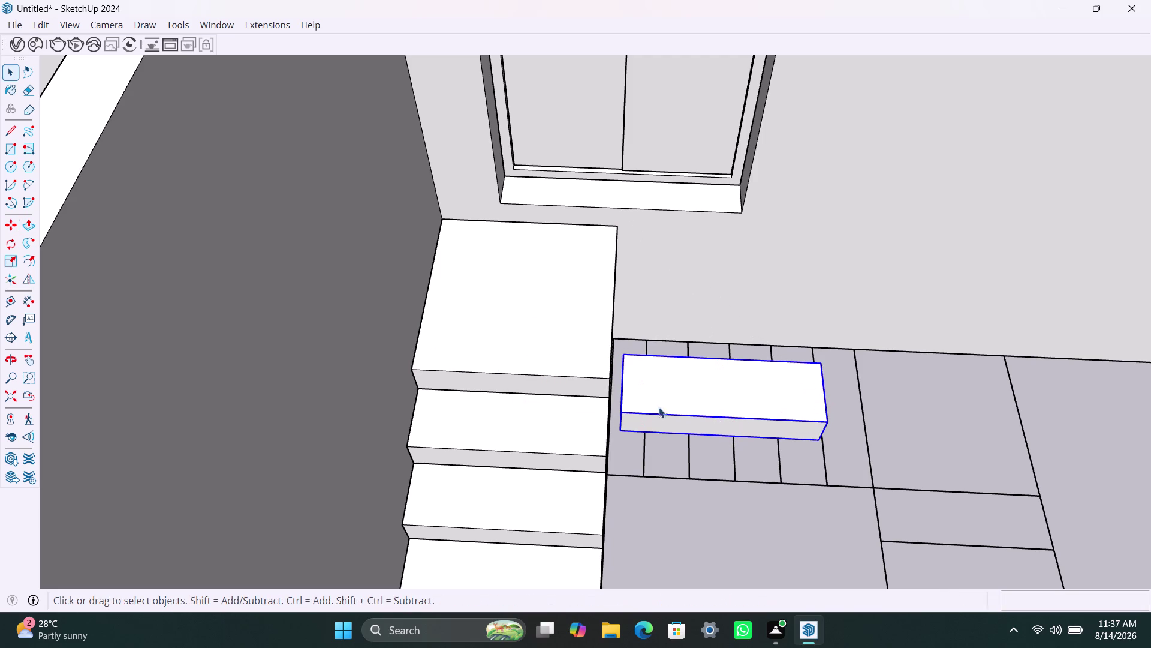
Rotate the step 90 degrees about its corner so it runs along the second flight.
click(674, 379)
click(665, 351)
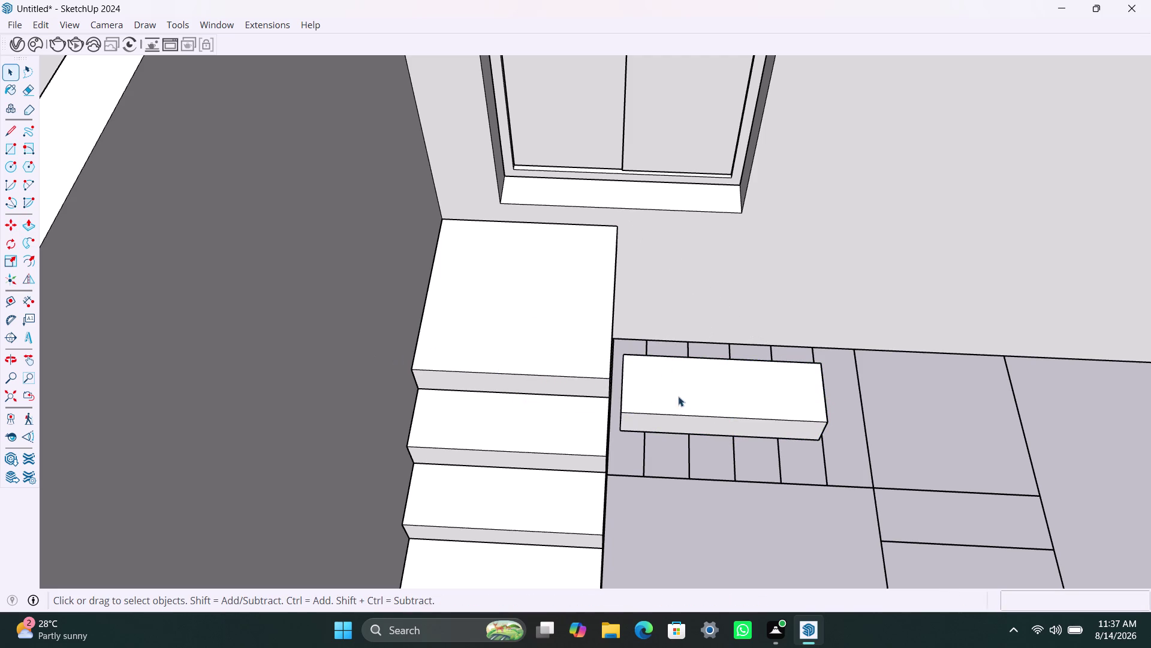
click(746, 395)
click(17, 248)
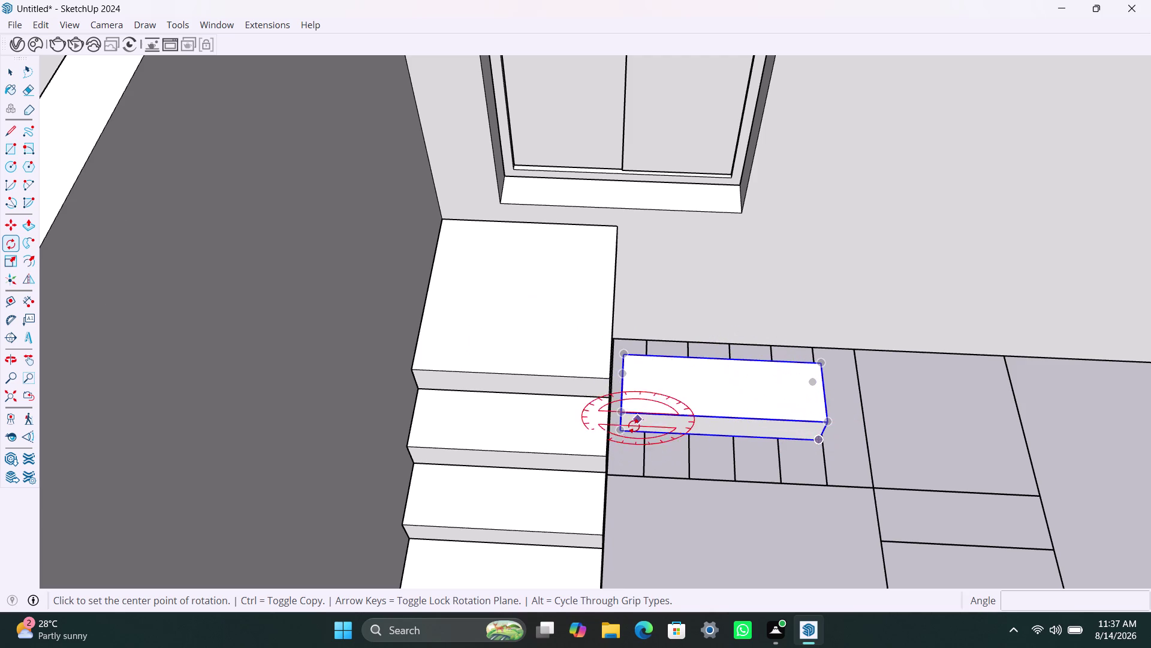
click(619, 430)
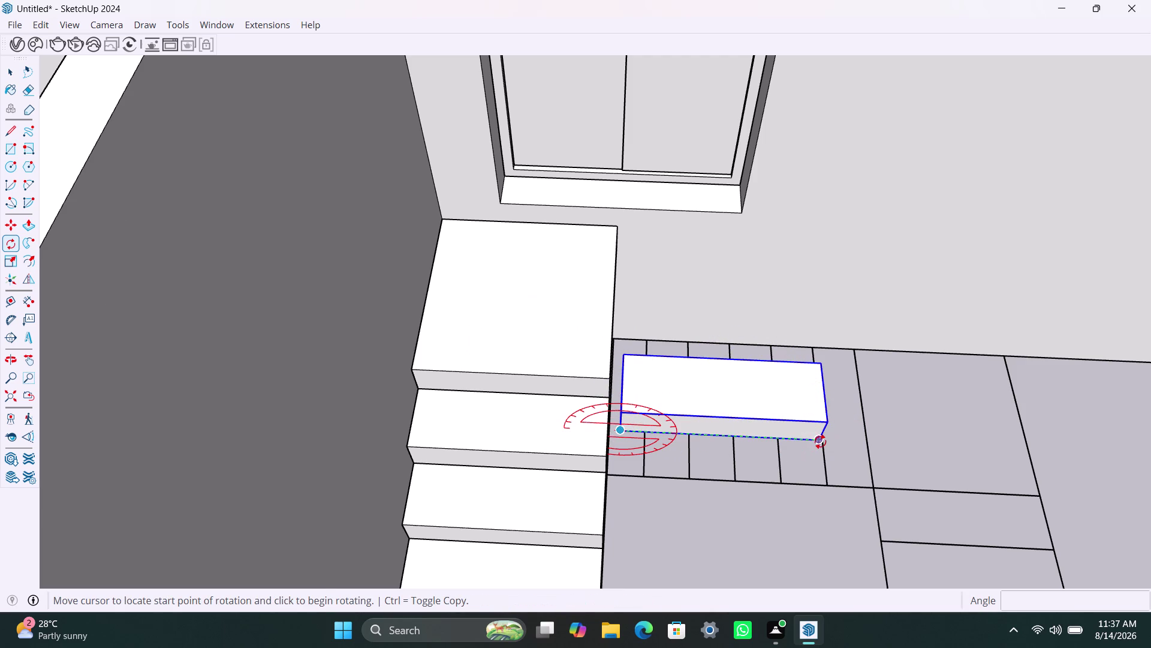
click(820, 442)
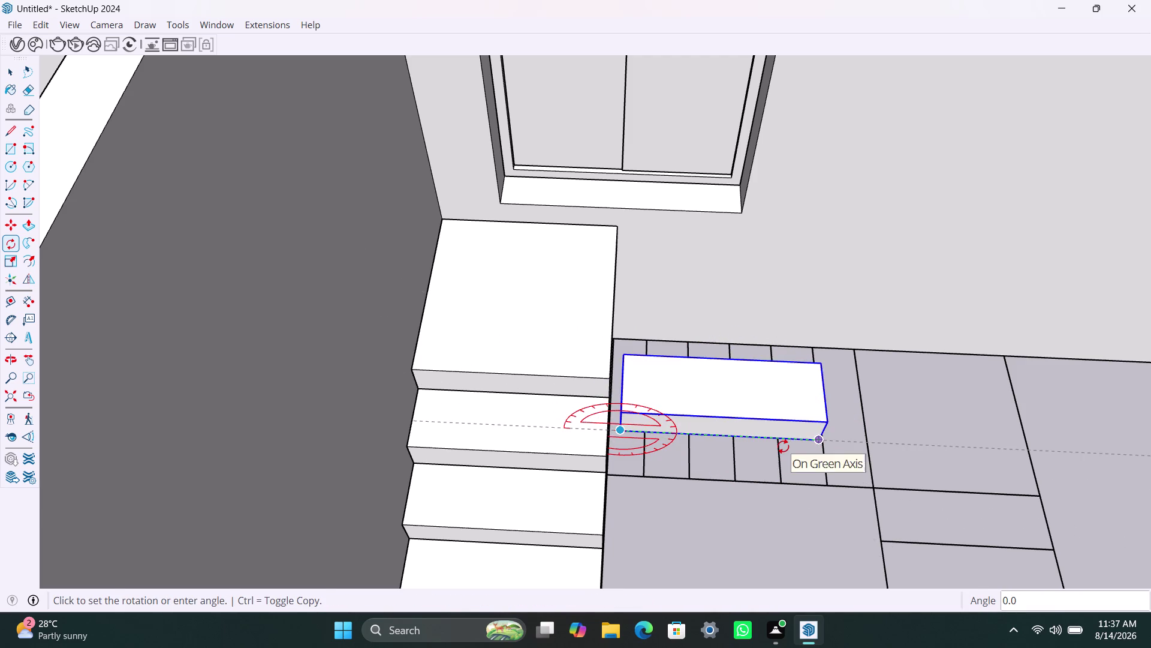
key(Down)
key(Escape)
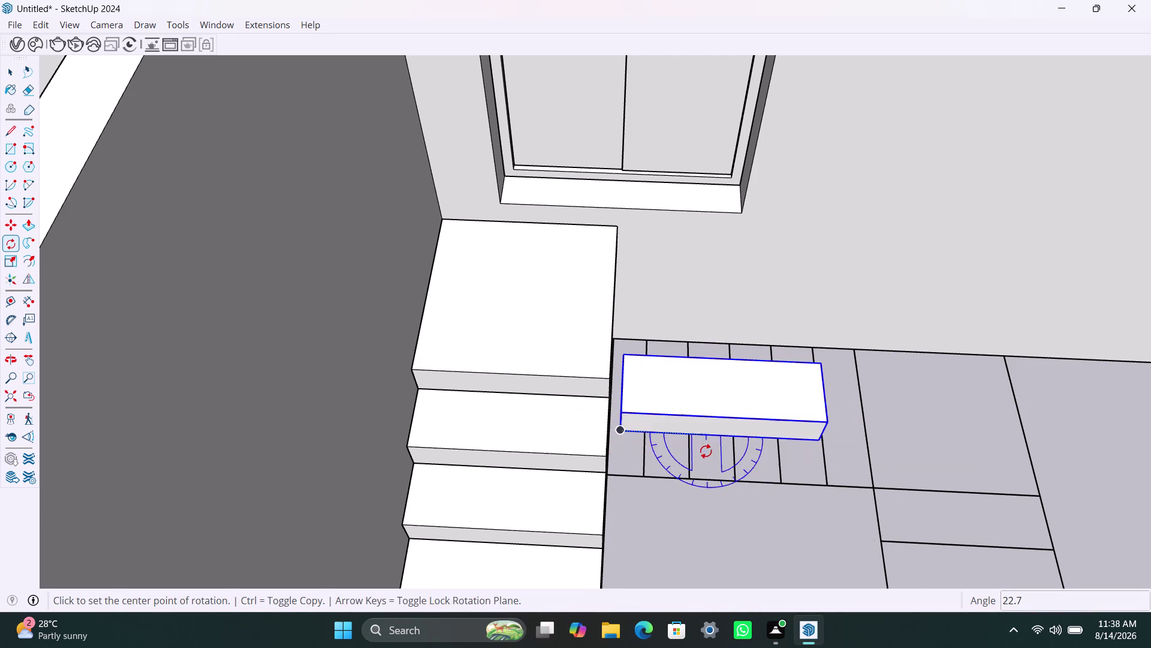
click(619, 428)
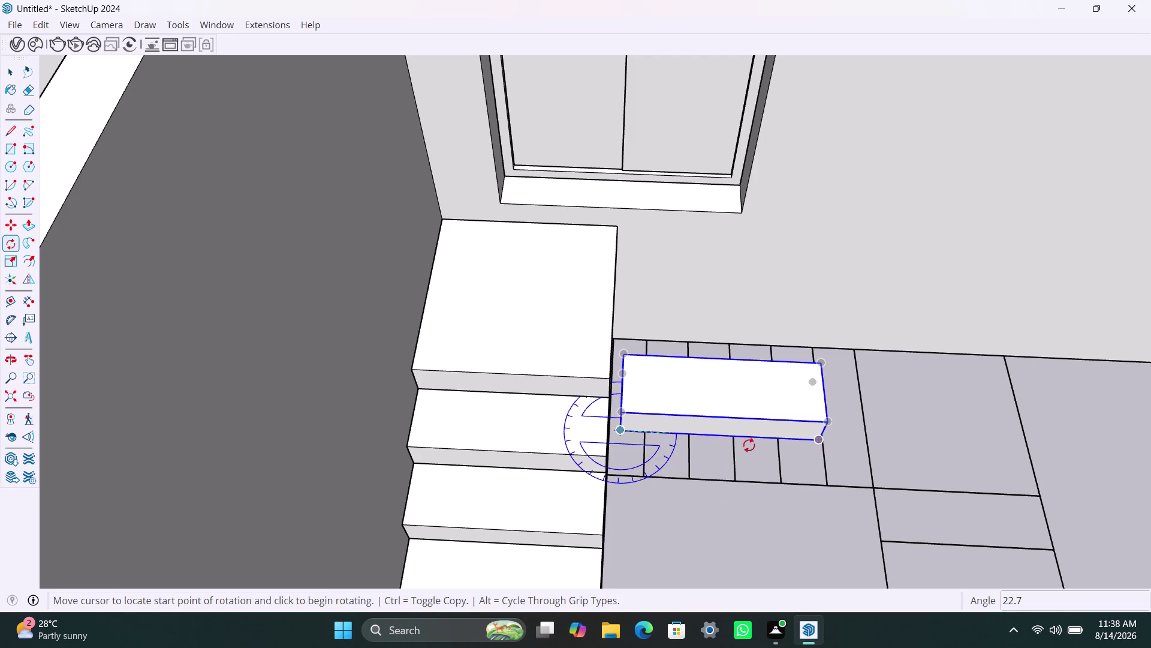
click(821, 440)
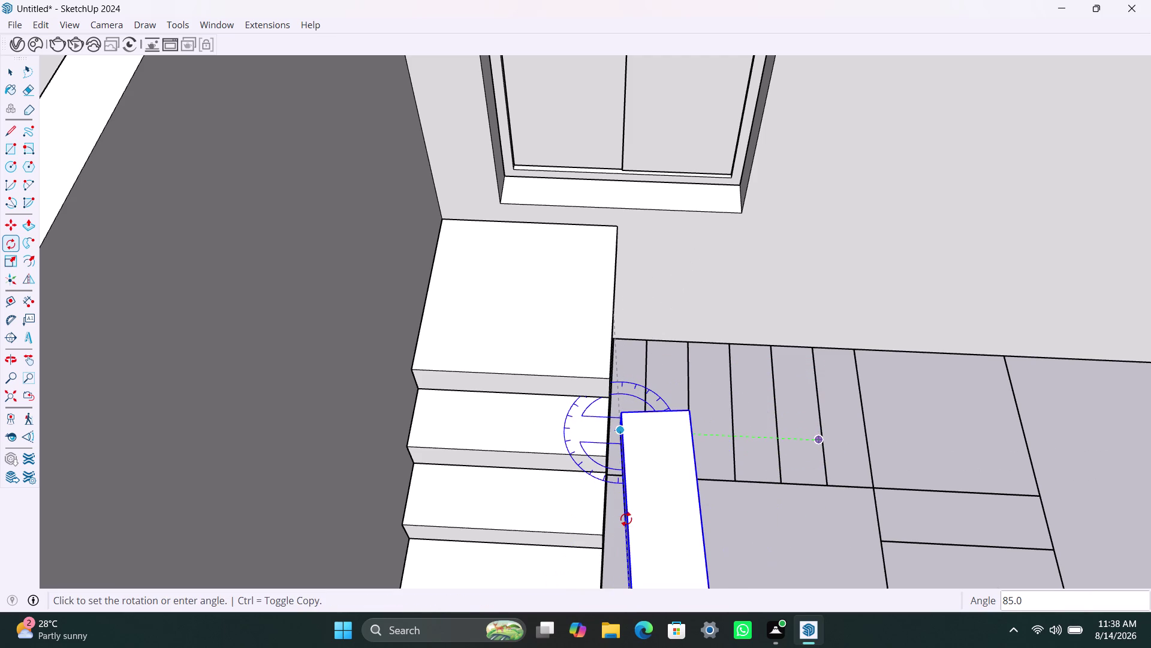
text(90)
key(Return)
key(space)
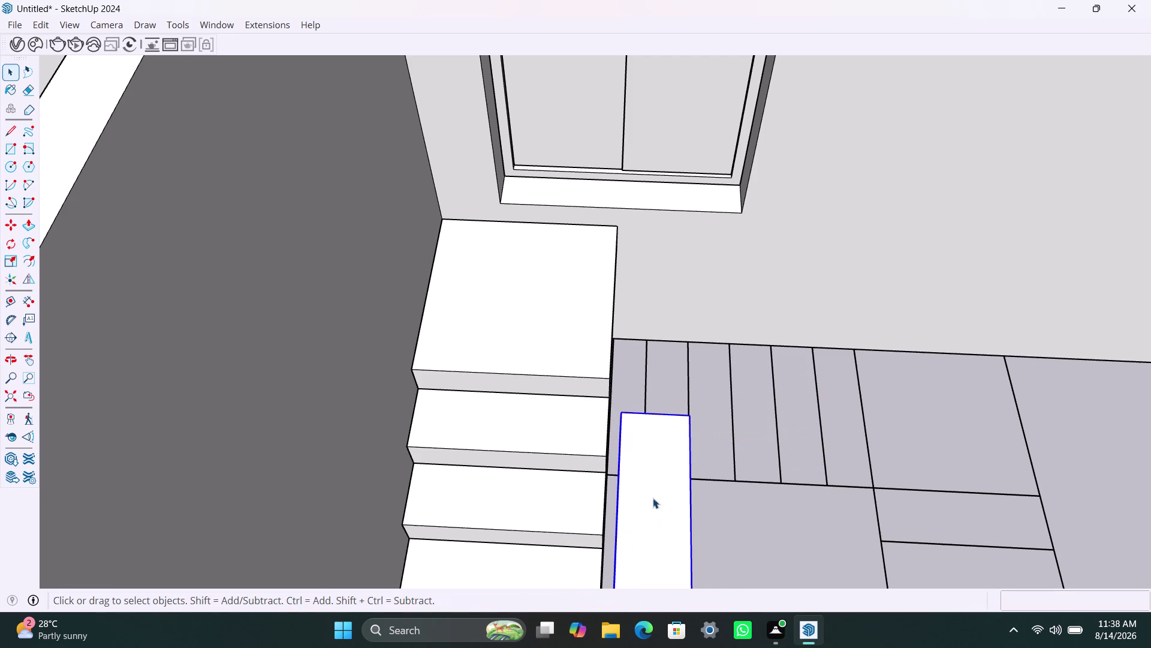
Move the step block to the landing's corner and check its position.
scroll(down, 3)
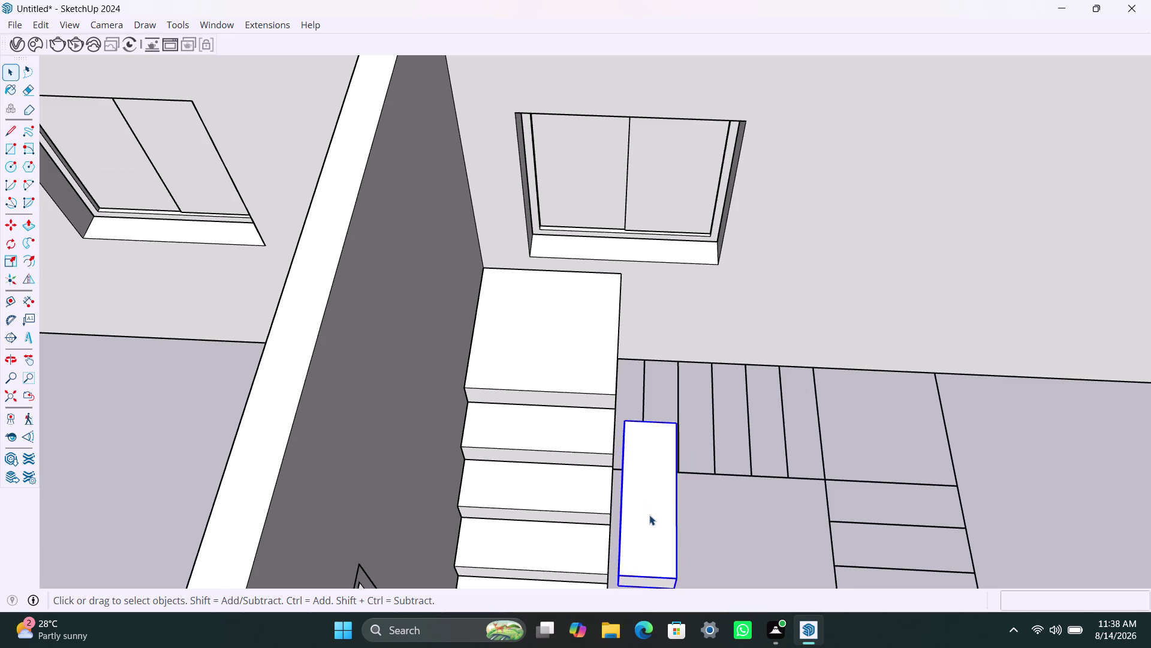
key(m)
click(627, 423)
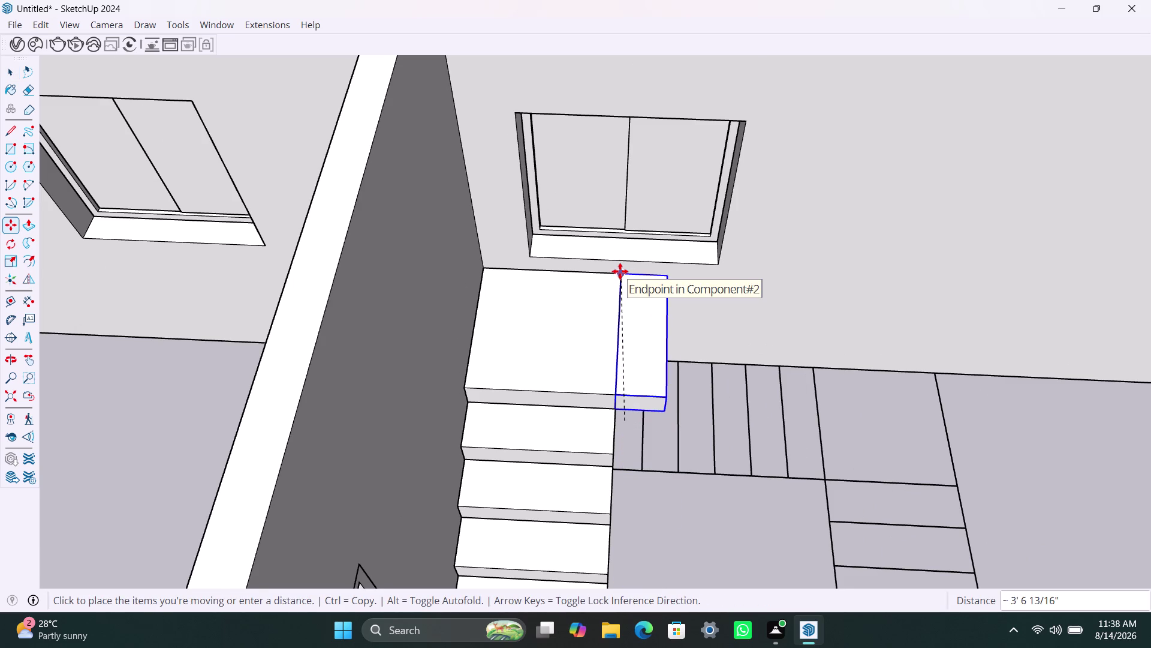
click(666, 281)
scroll(down, 3)
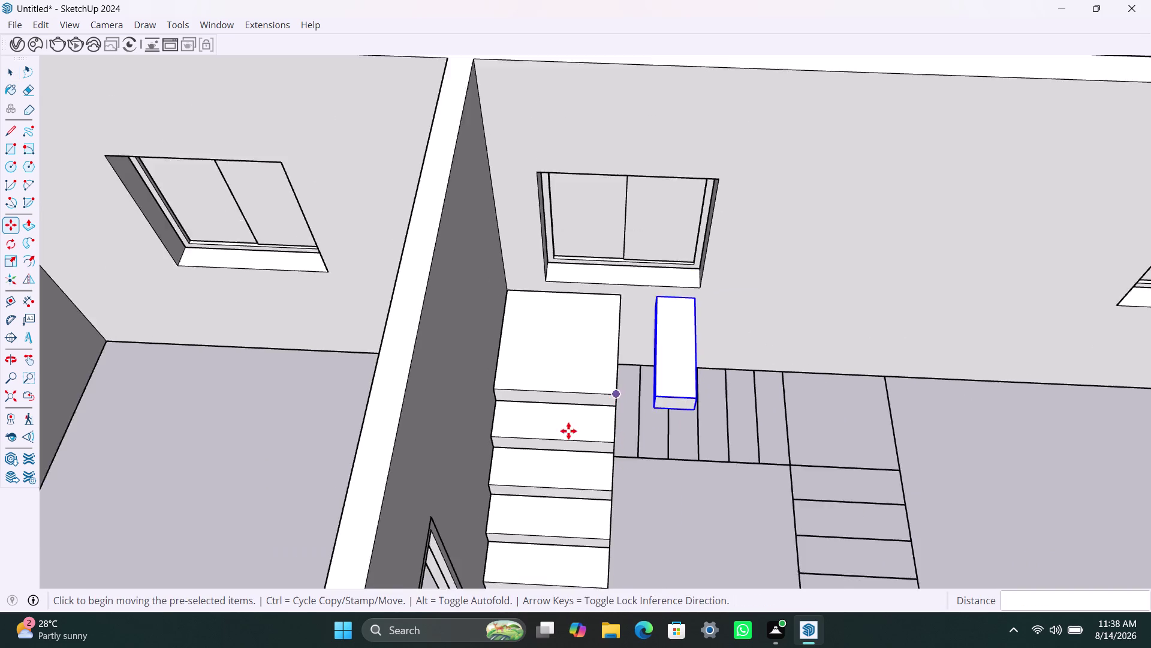
middle_drag(570, 433, 898, 433)
scroll(up, 3)
middle_drag(672, 322, 622, 393)
scroll(up, 3)
click(547, 198)
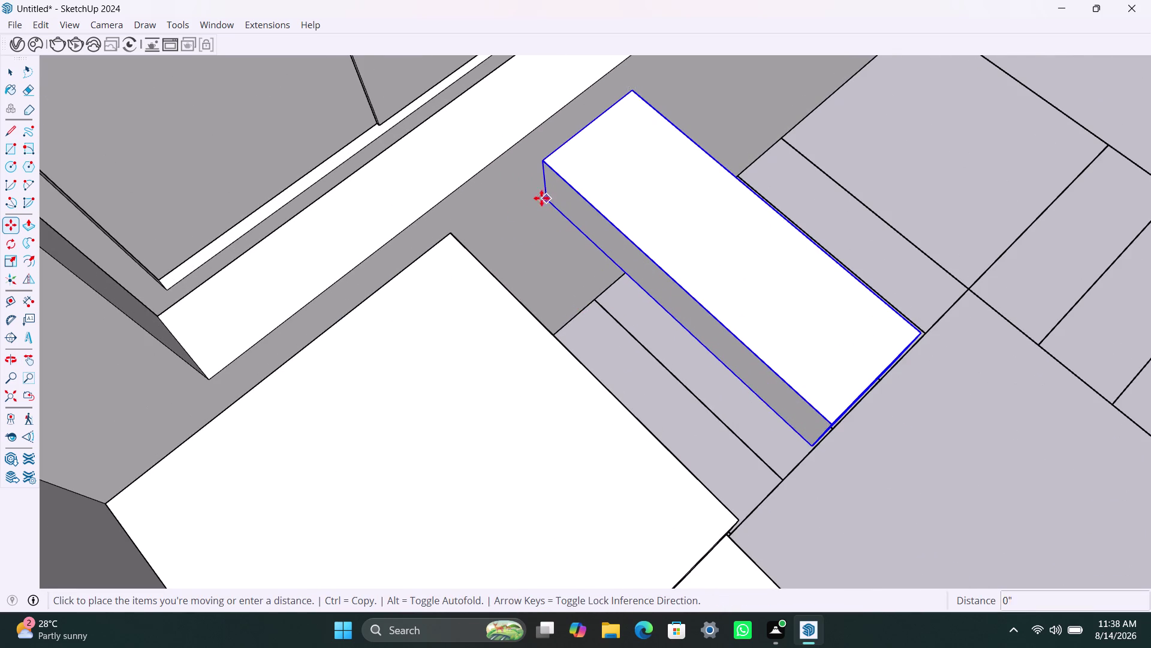
click(450, 237)
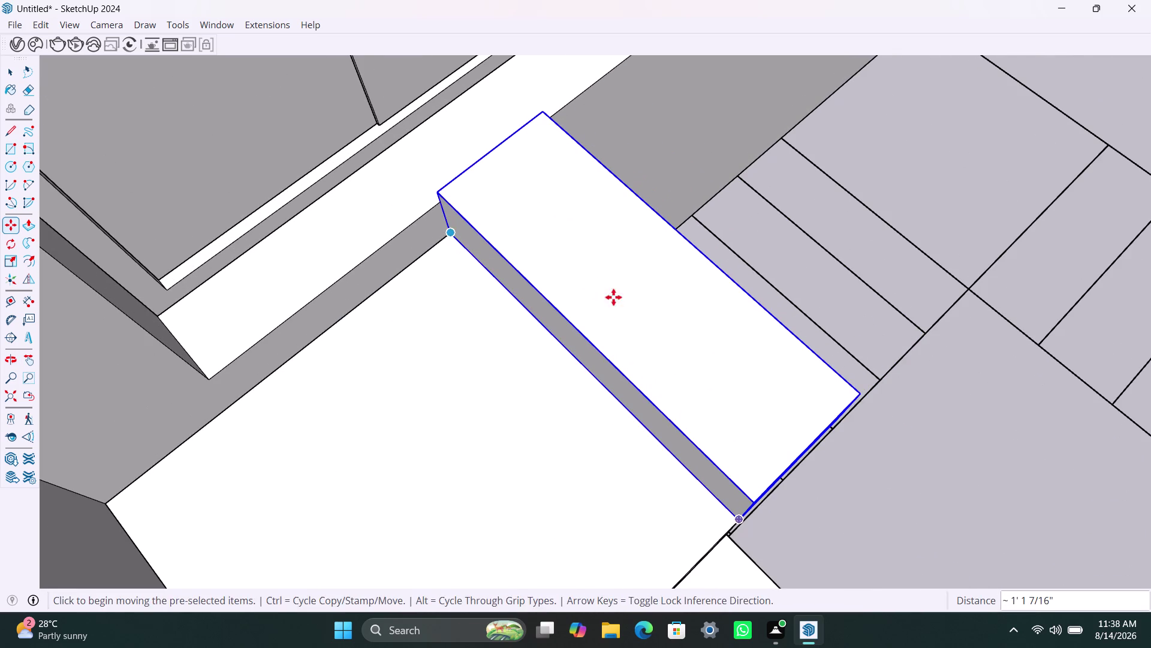
key(space)
scroll(down, 3)
Copy the step one tread higher and repeat it four times (X4).
click(677, 361)
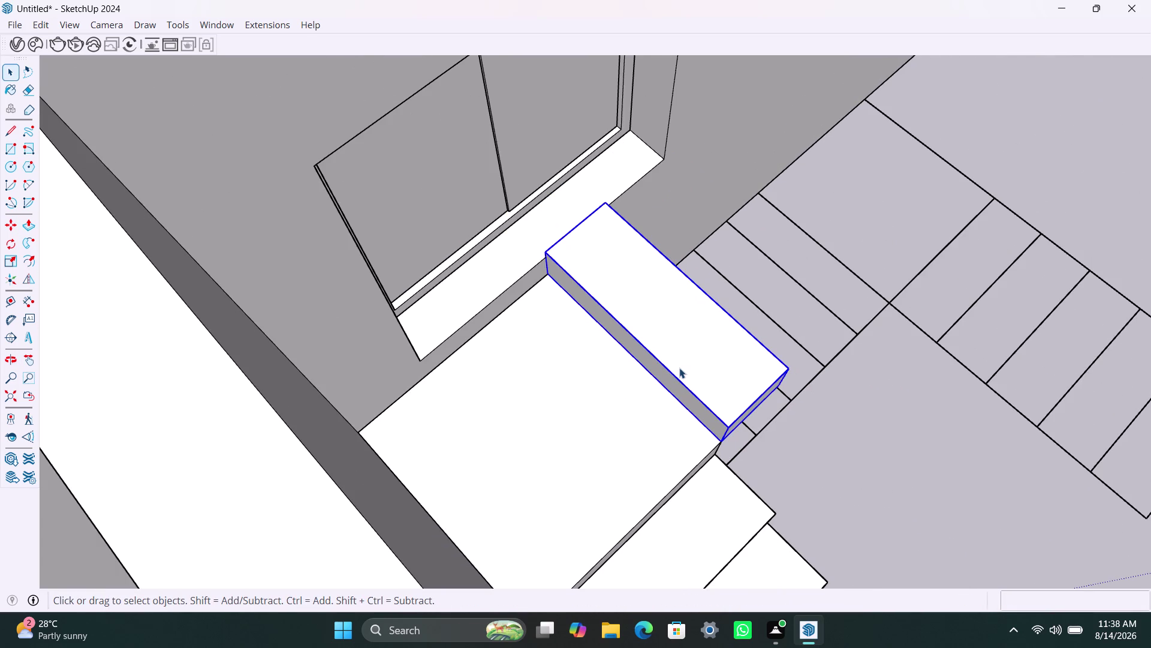
key(m)
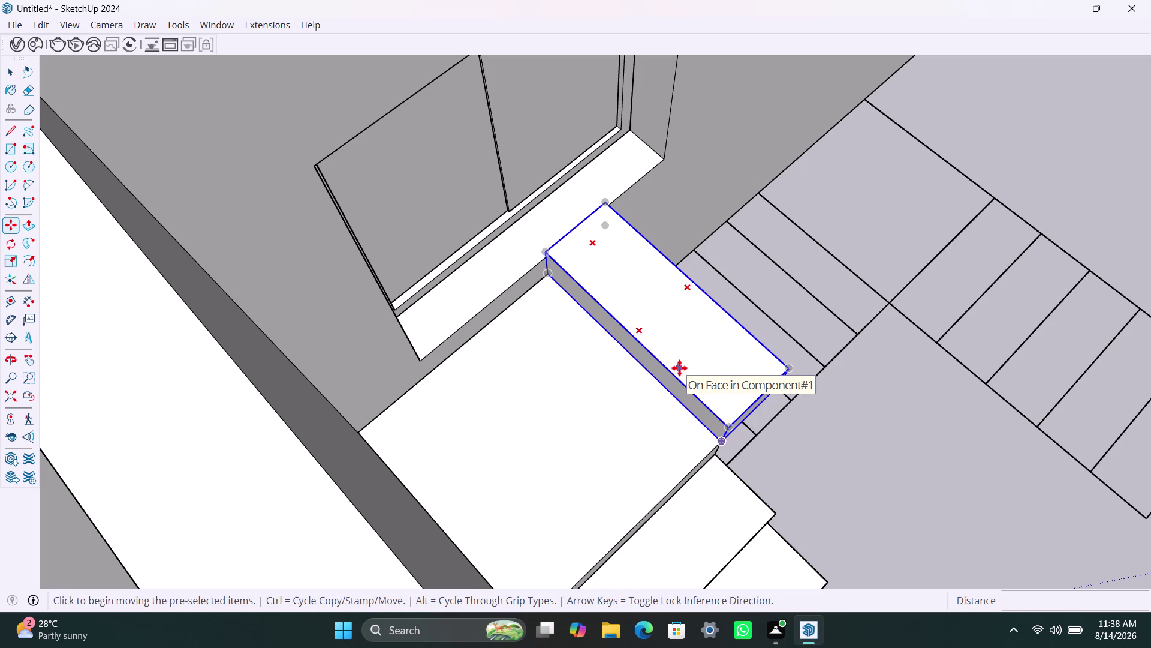
click(722, 443)
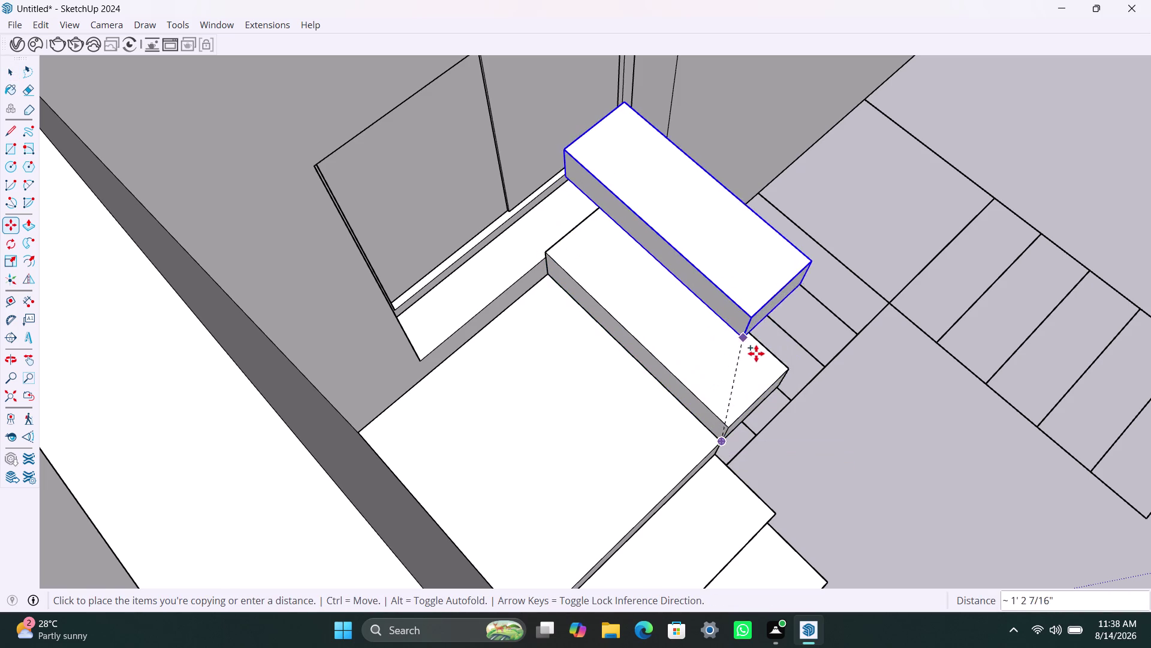
click(792, 367)
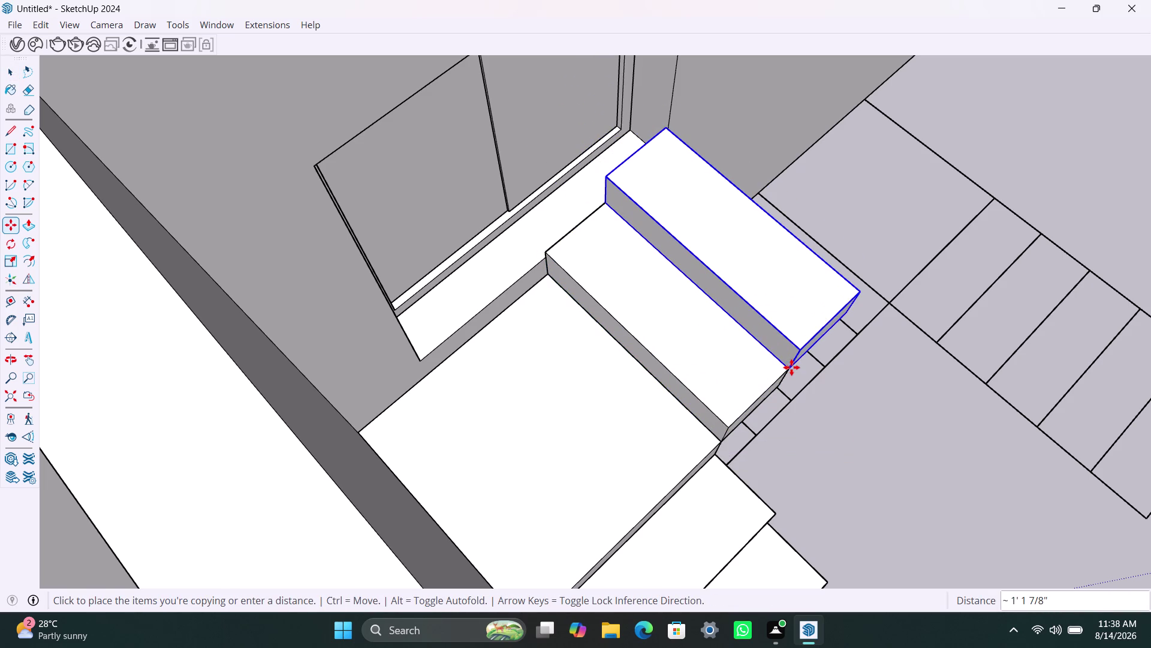
text(X4)
key(Return)
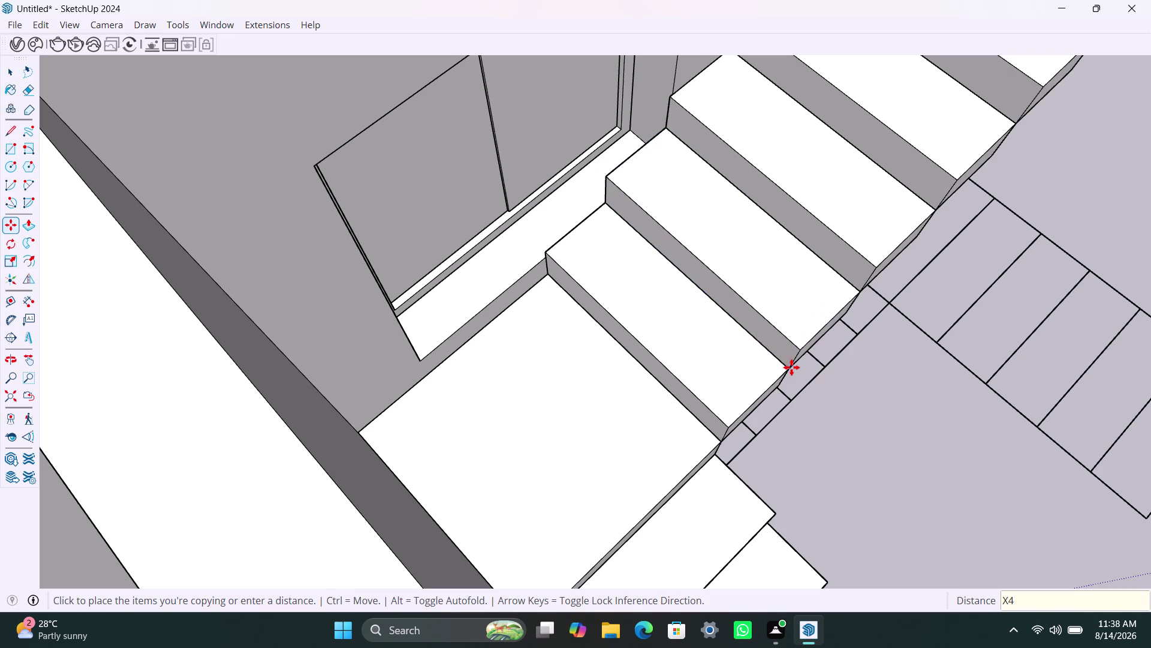
scroll(down, 3)
middle_drag(848, 352, 633, 269)
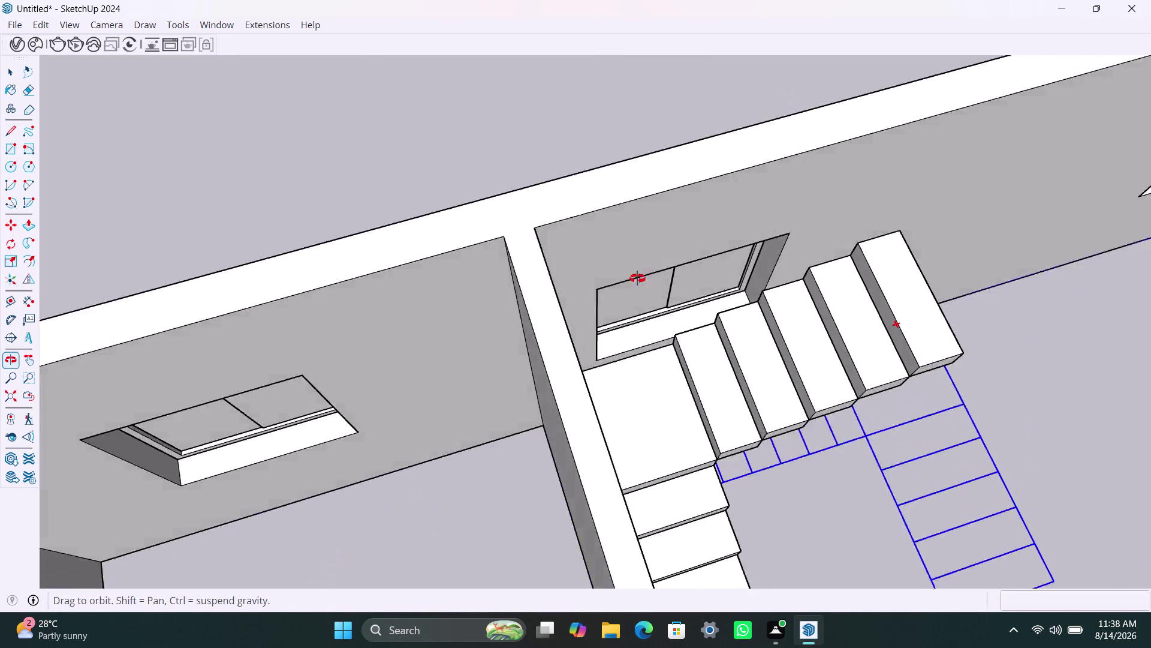
middle_drag(633, 269, 610, 232)
scroll(down, 3)
middle_drag(725, 530, 652, 421)
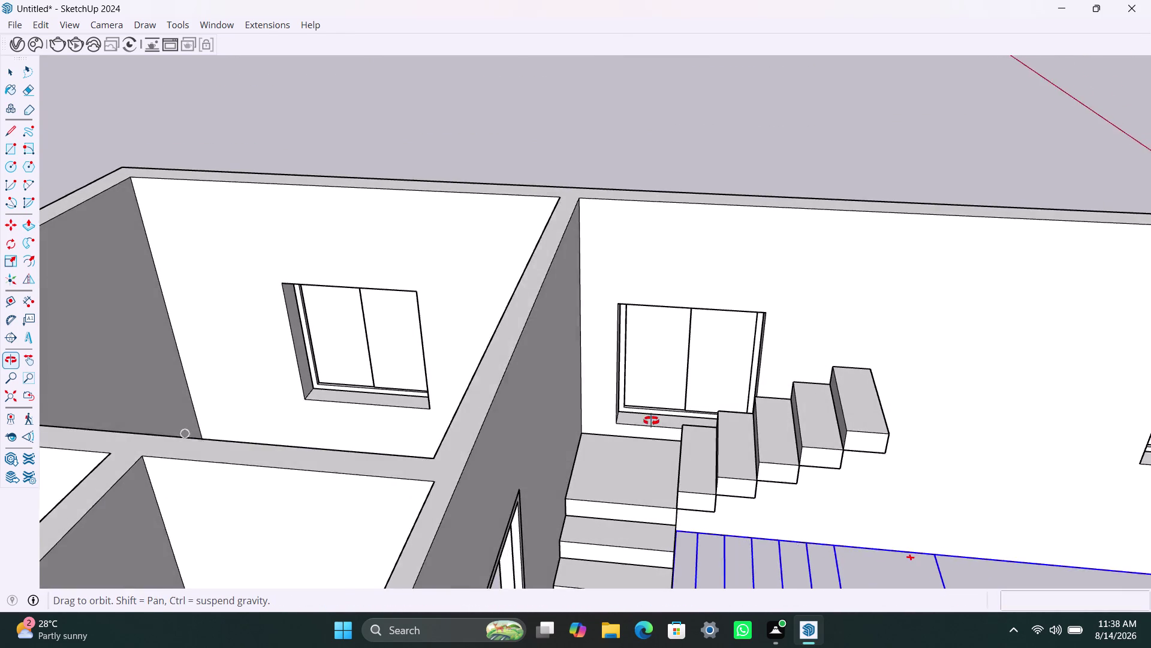
middle_drag(651, 420, 628, 418)
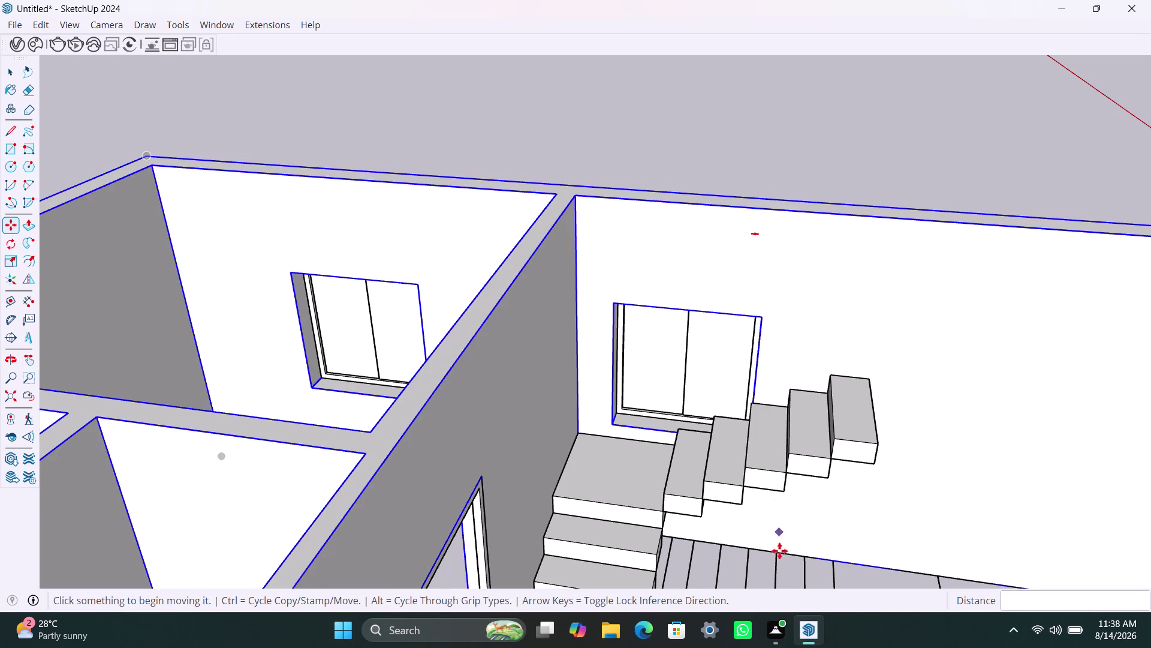
scroll(down, 3)
middle_drag(681, 518, 694, 538)
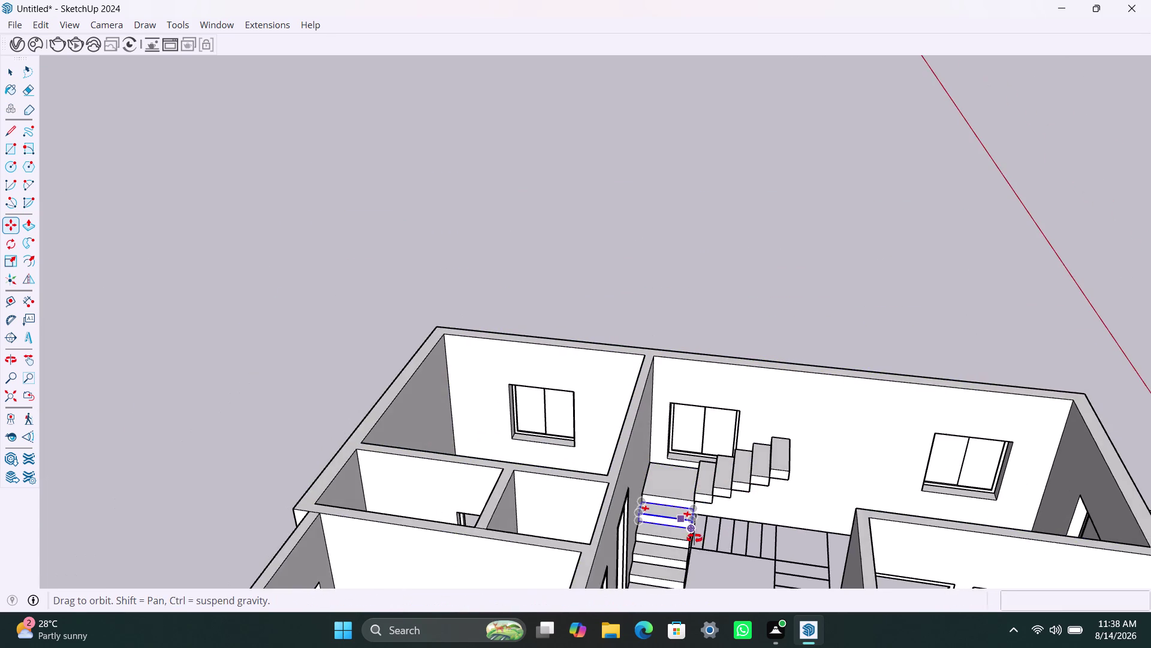
middle_drag(694, 538, 698, 514)
scroll(up, 3)
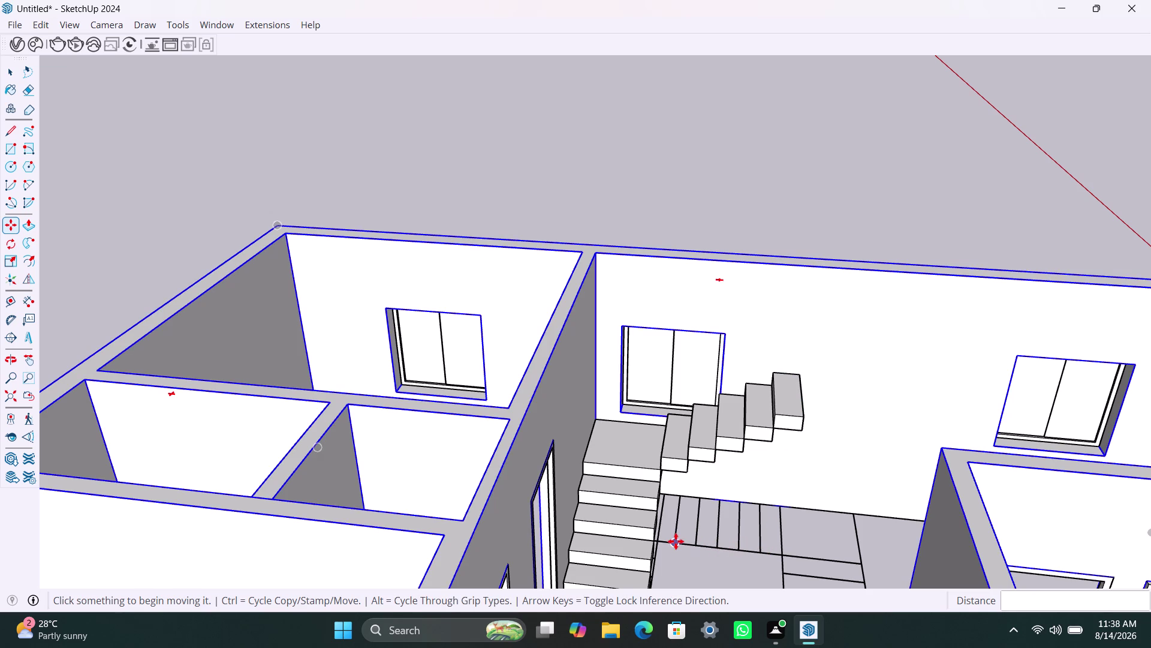
scroll(down, 3)
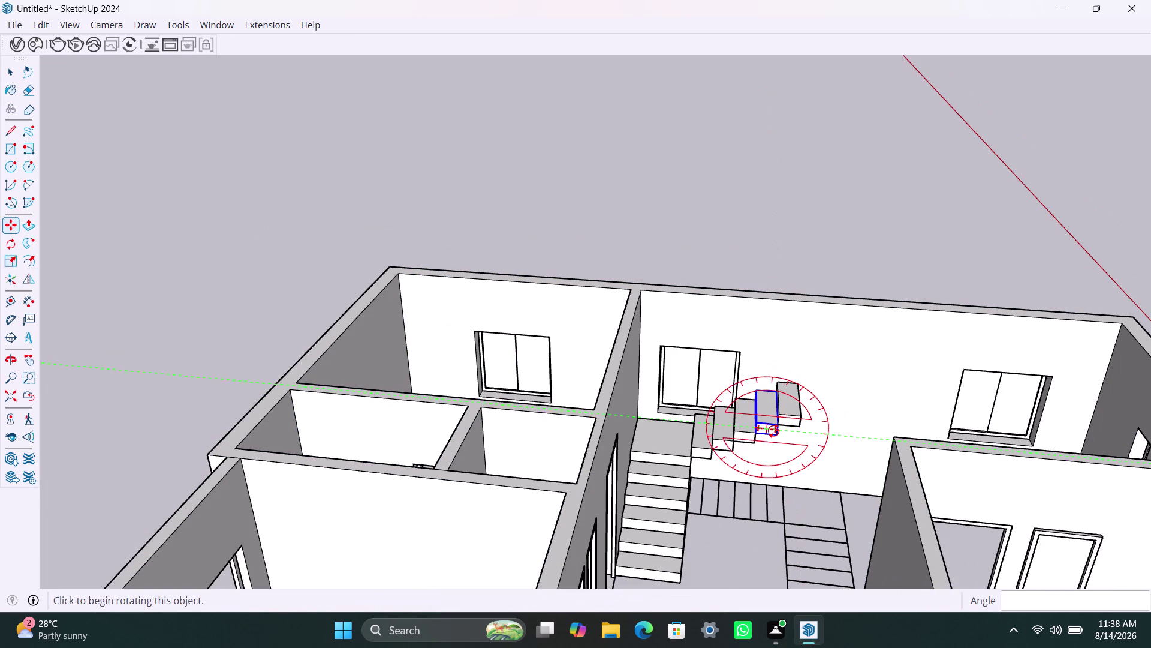
scroll(down, 3)
middle_drag(774, 430, 769, 444)
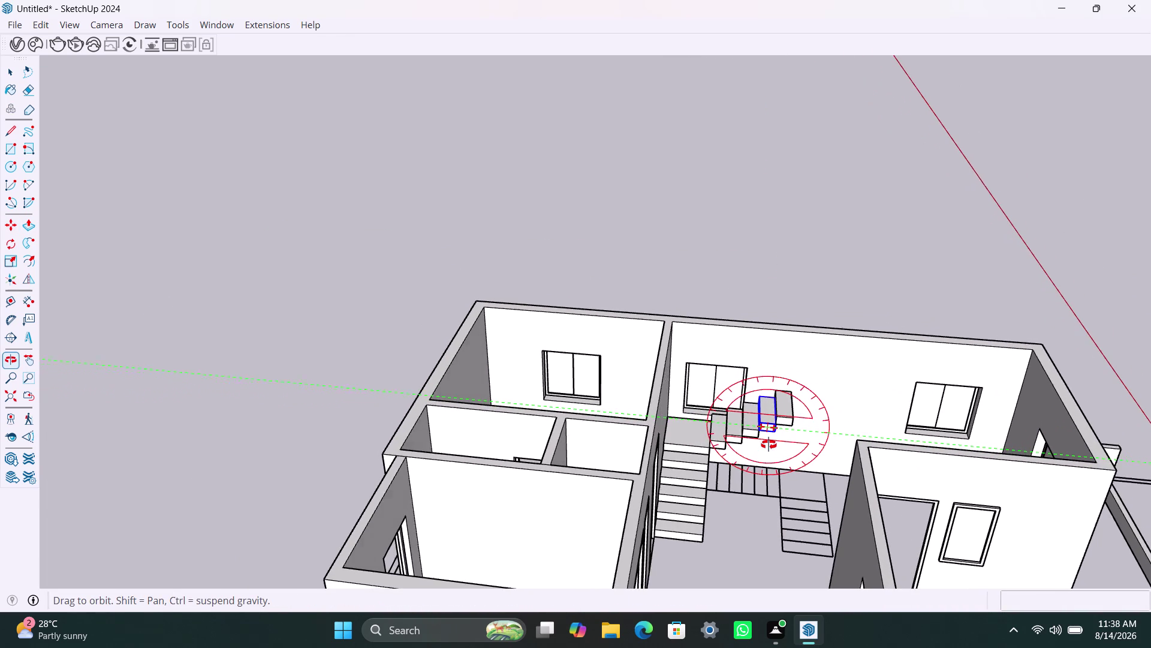
middle_drag(770, 444, 769, 444)
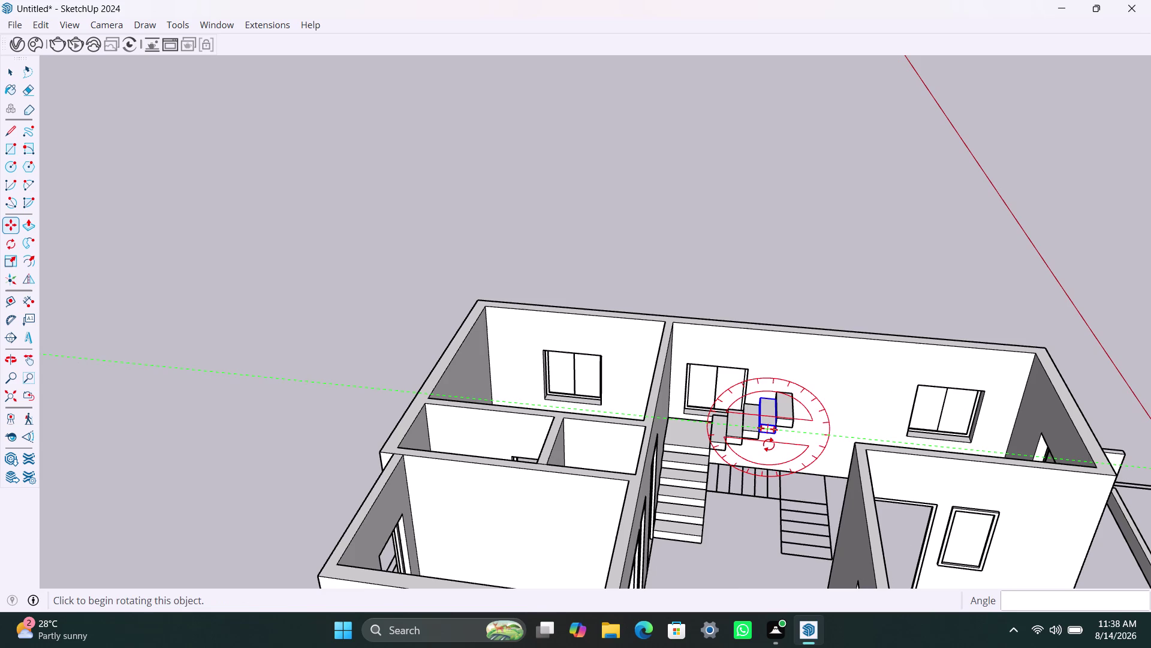
scroll(up, 3)
scroll(up, 3)
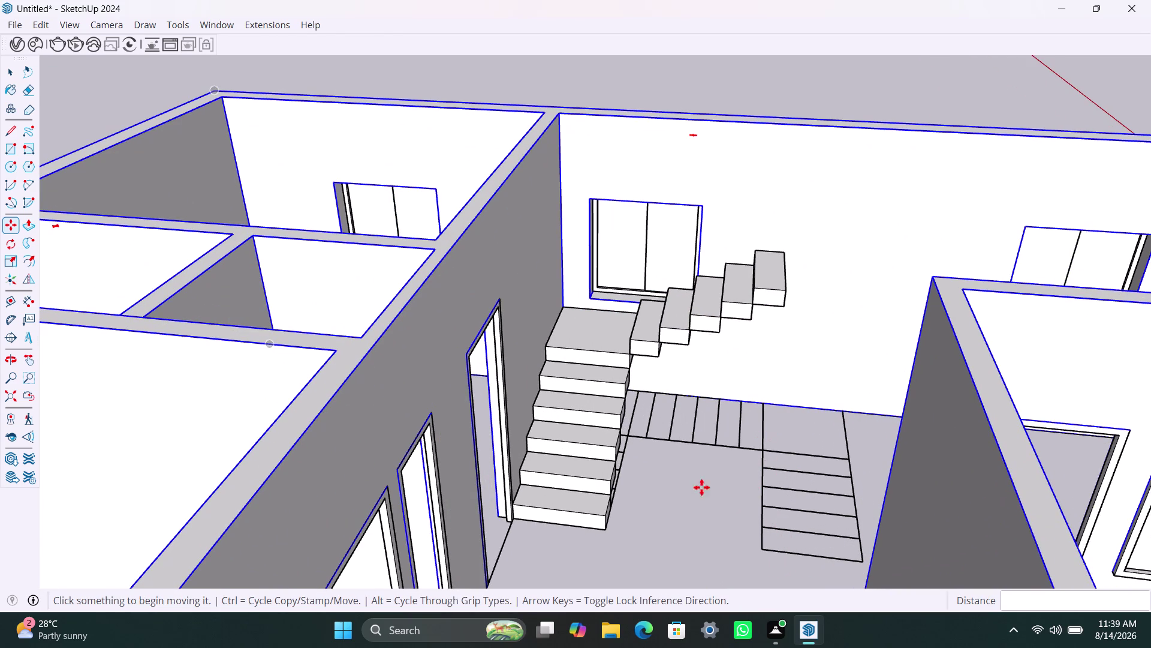
scroll(down, 3)
middle_drag(704, 452, 690, 493)
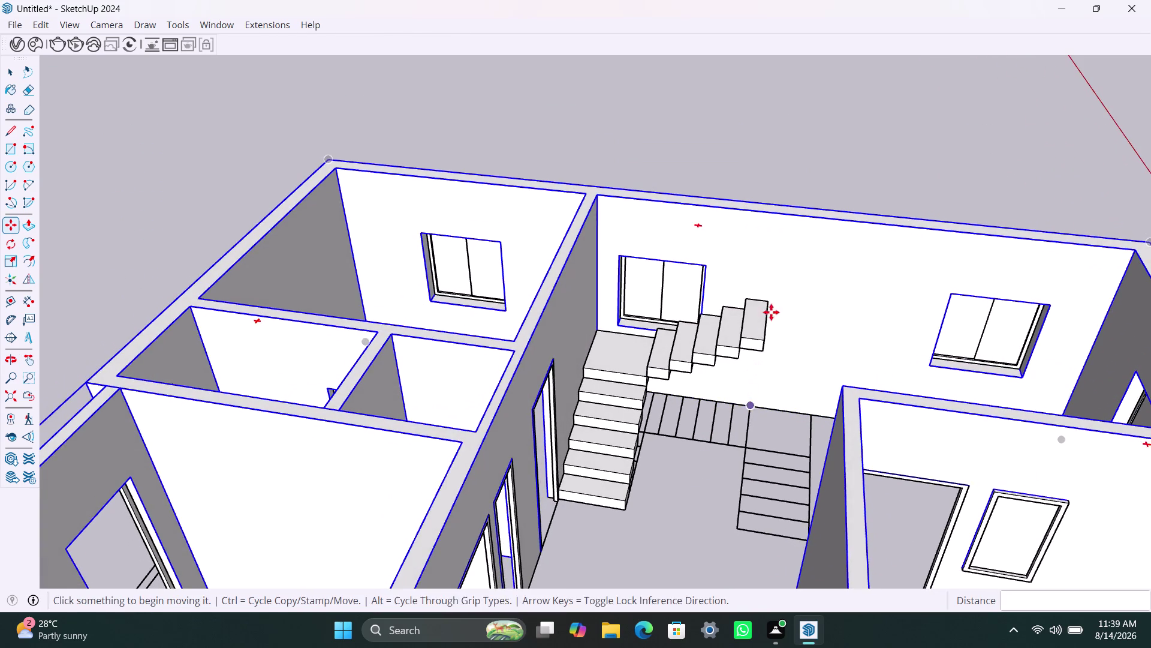
scroll(up, 3)
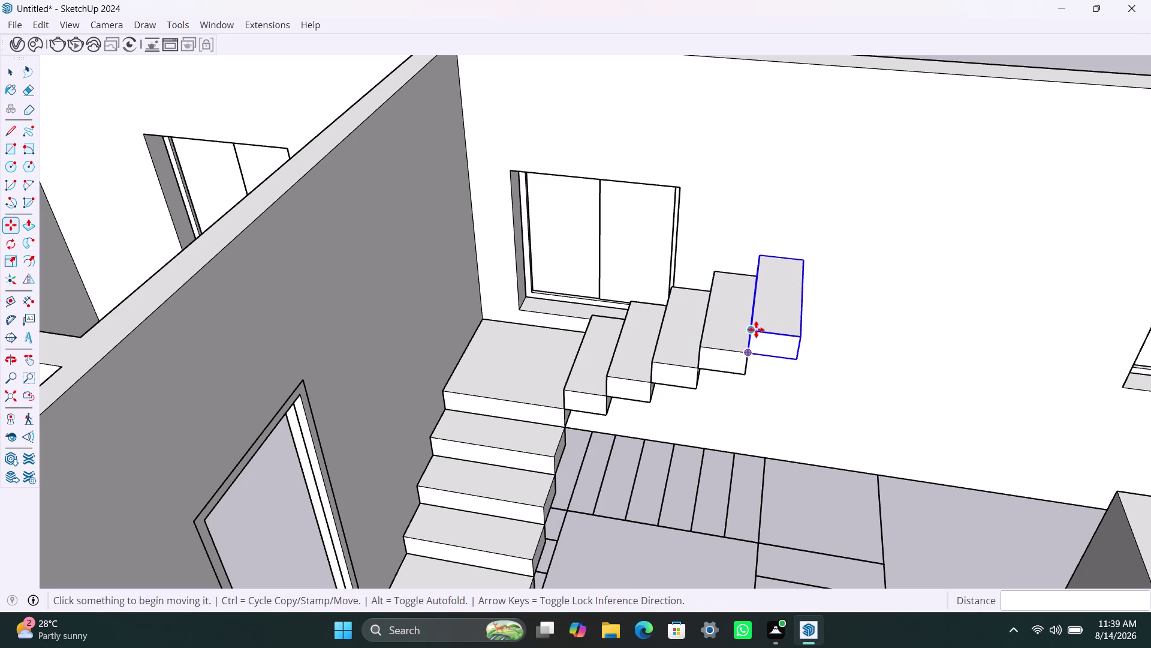
Undo the earlier step copies, leaving a single step block.
click(747, 357)
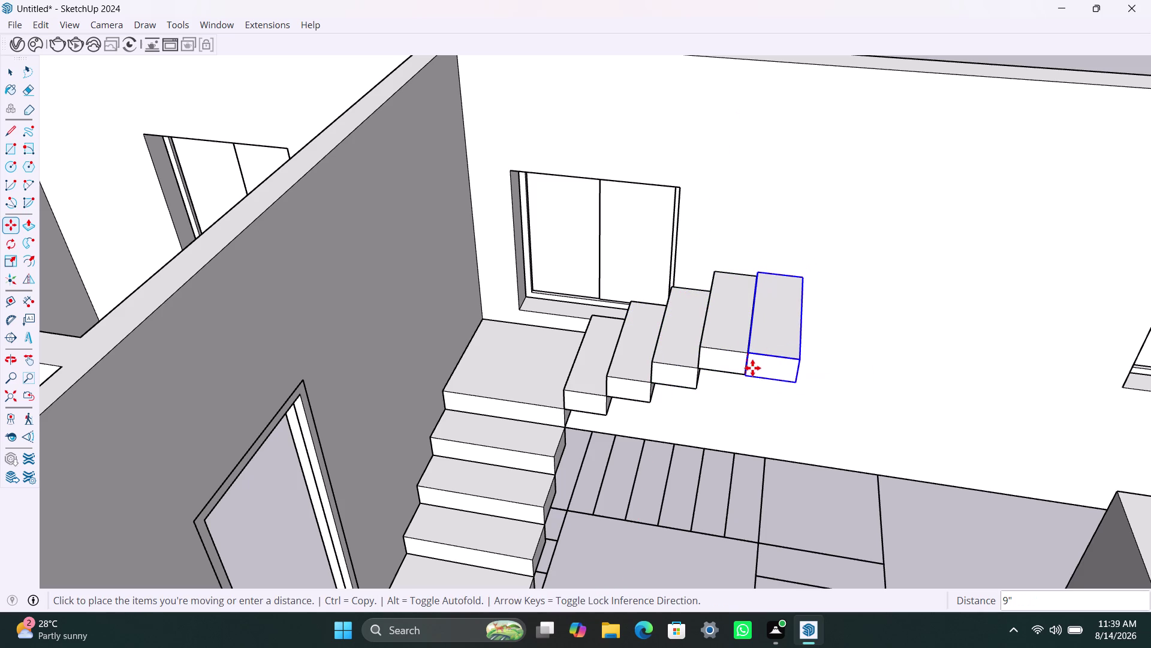
key(Escape)
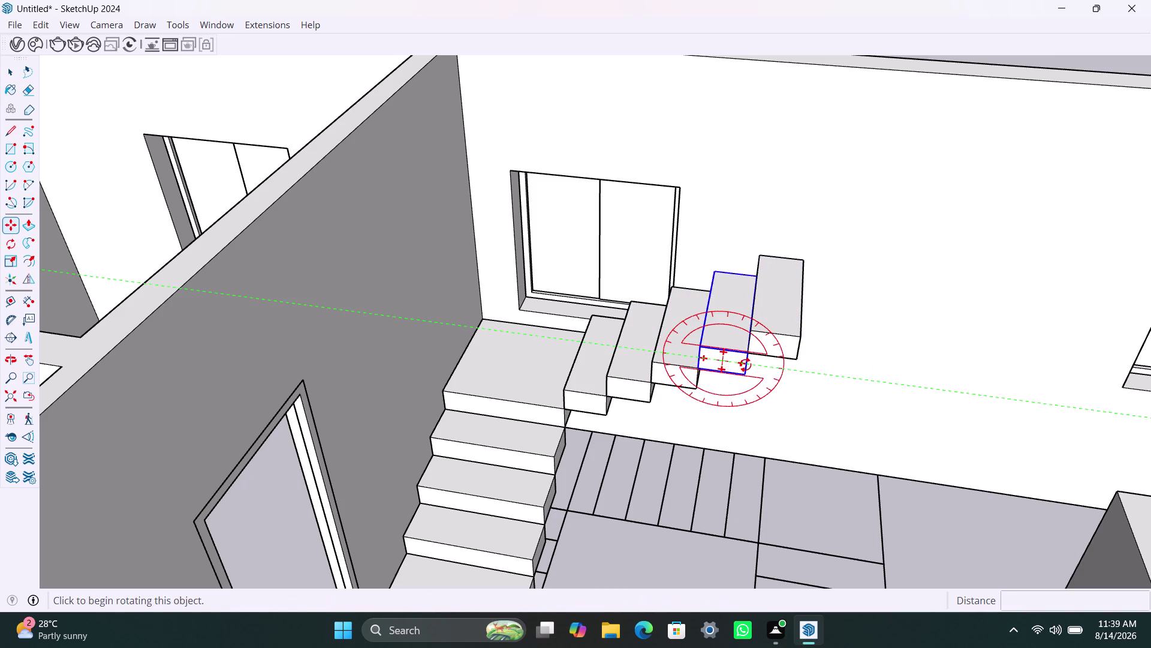
key(ctrl+z)
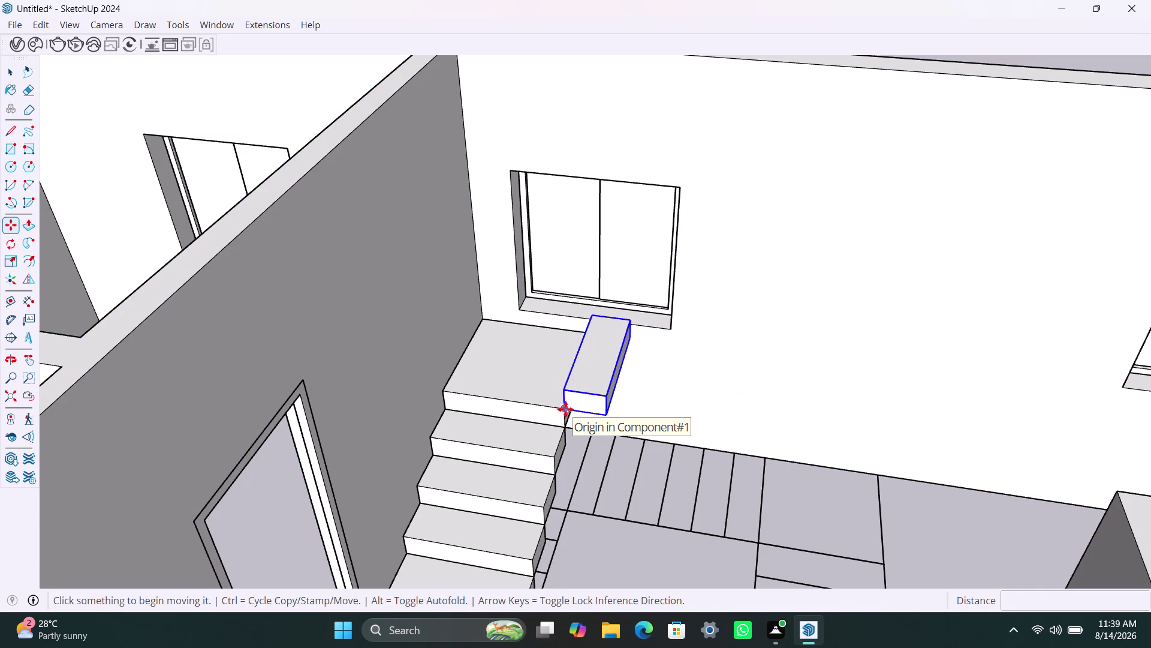
key(x)
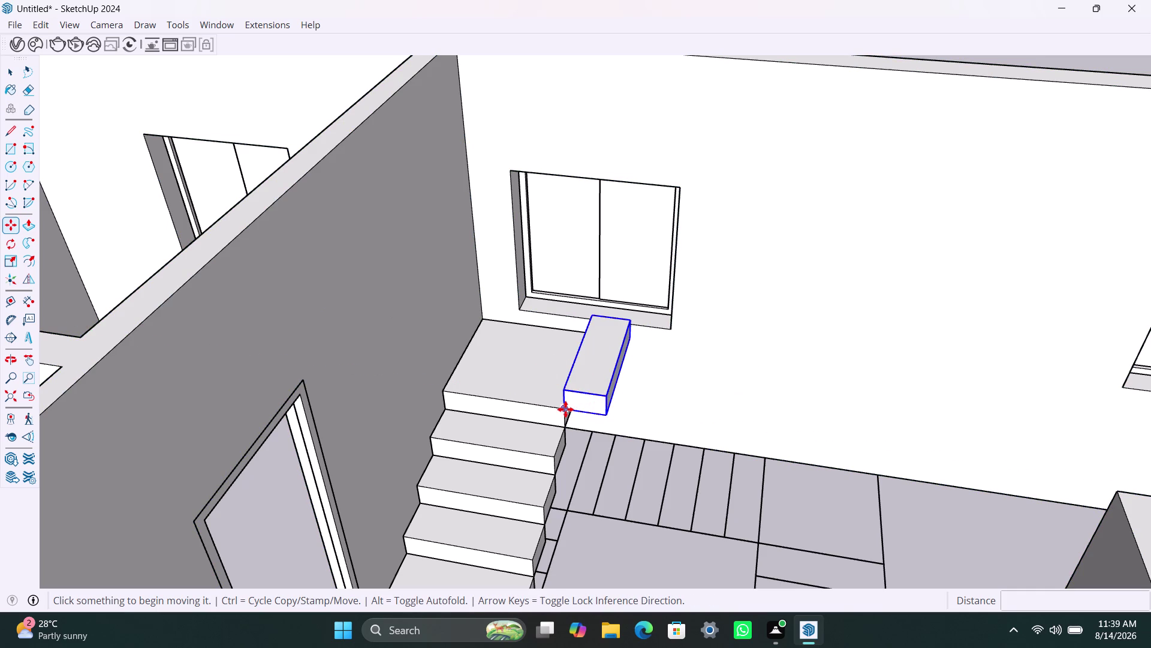
key(7)
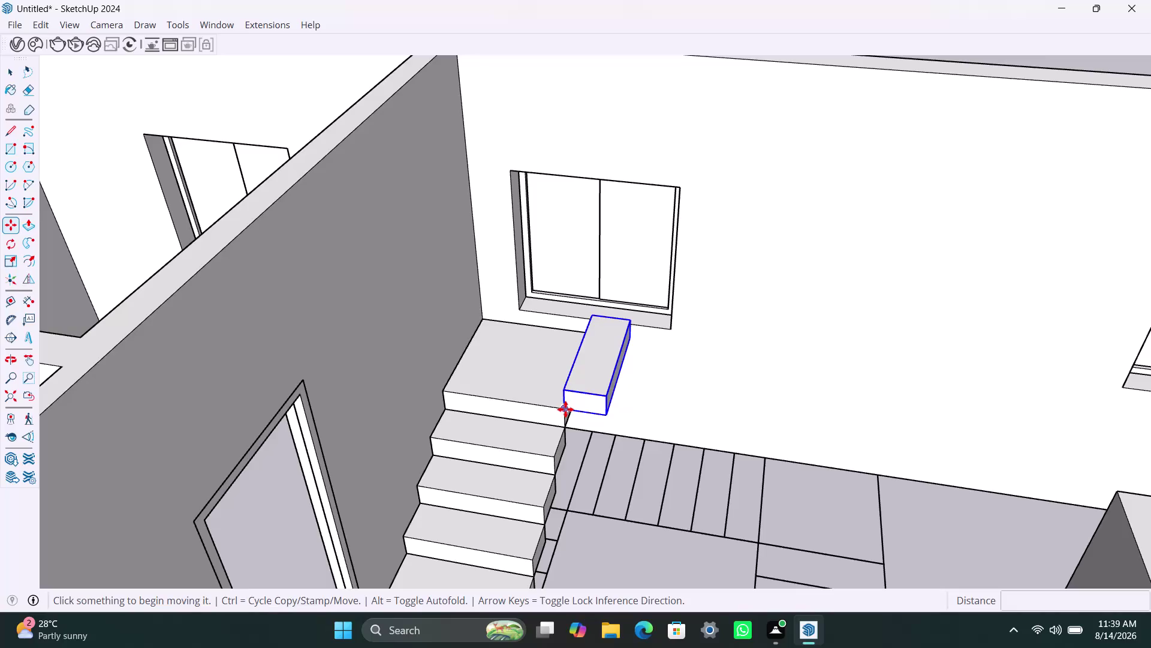
key(Return)
key(space)
Copy the step one tread up and repeat it five times (X5).
click(596, 397)
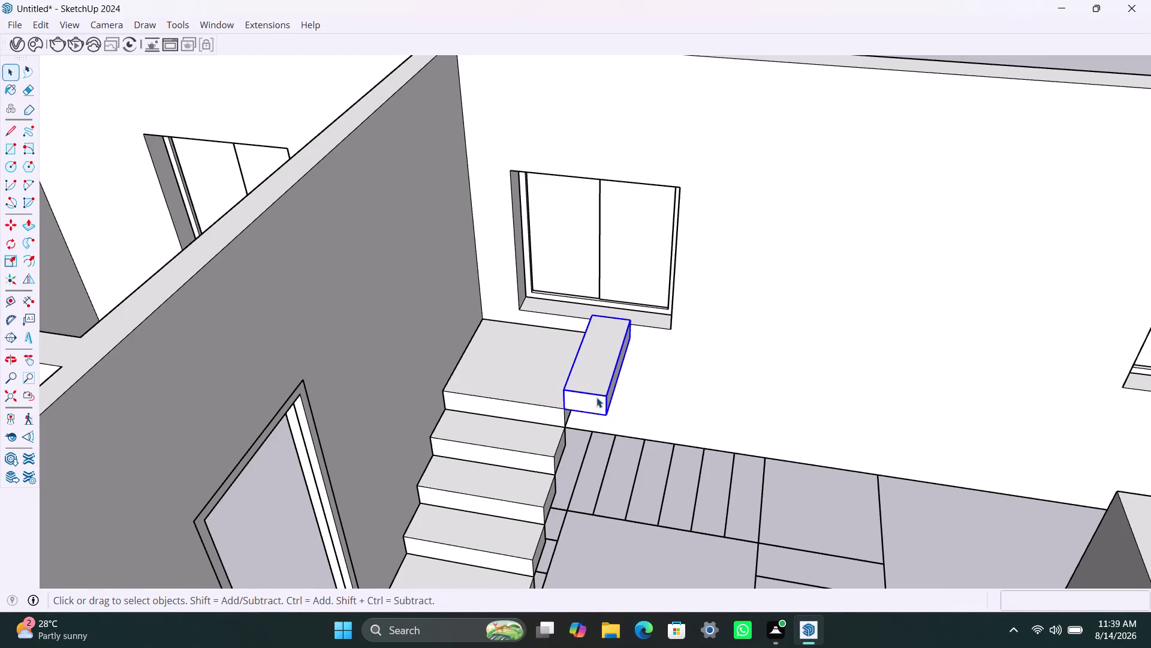
key(m)
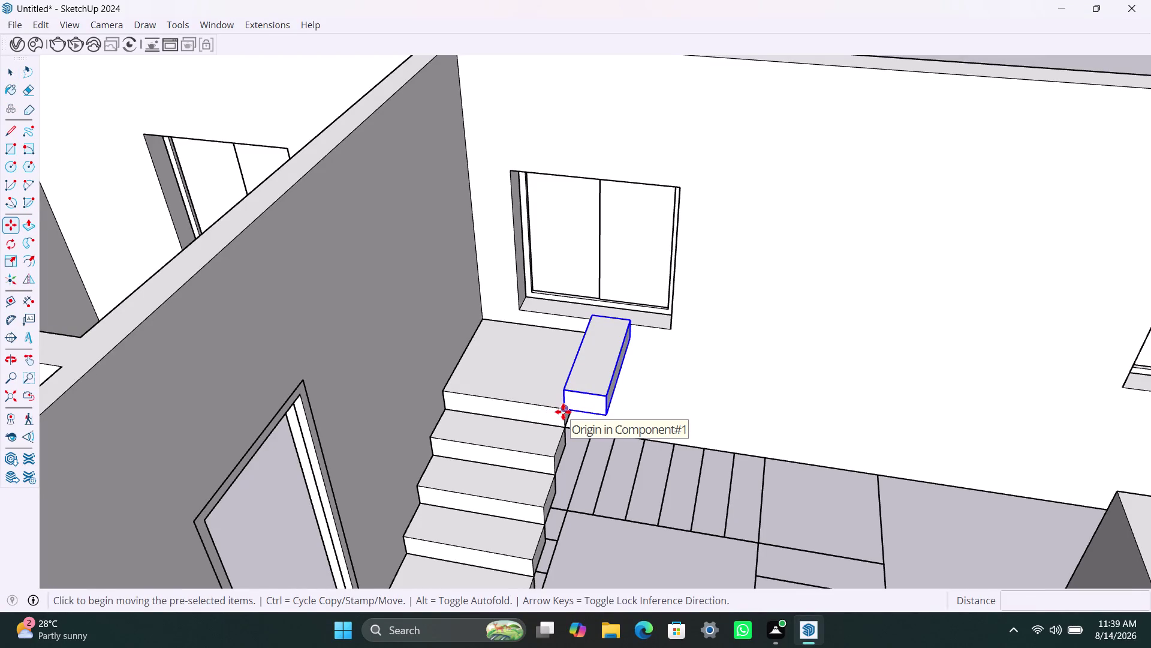
click(563, 408)
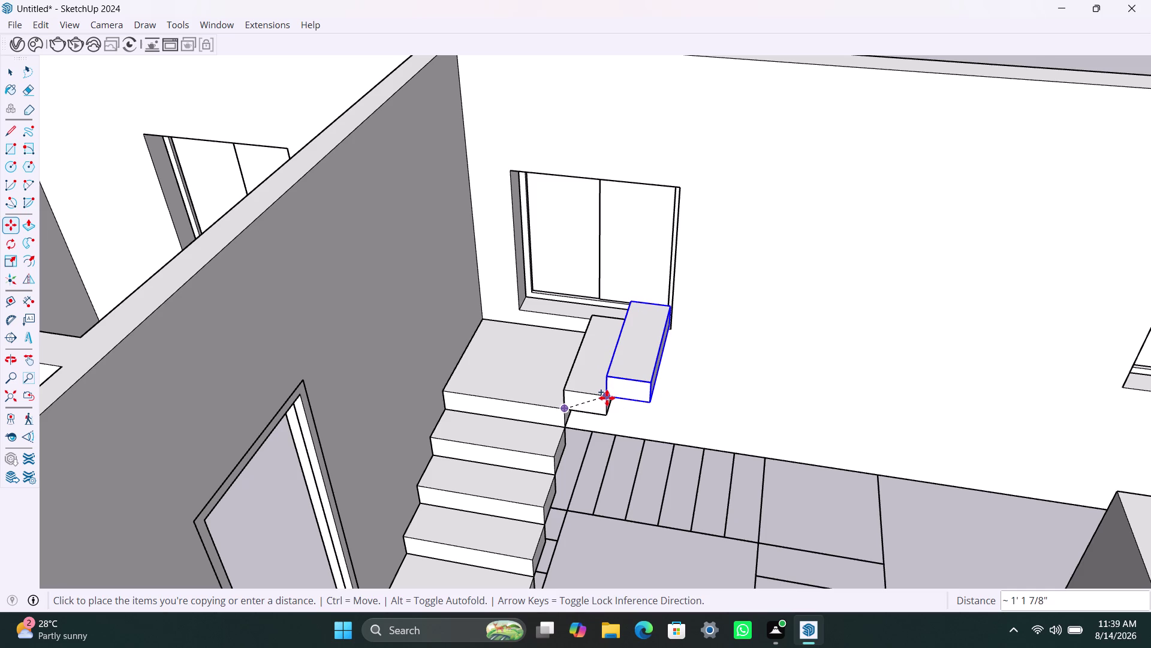
click(607, 397)
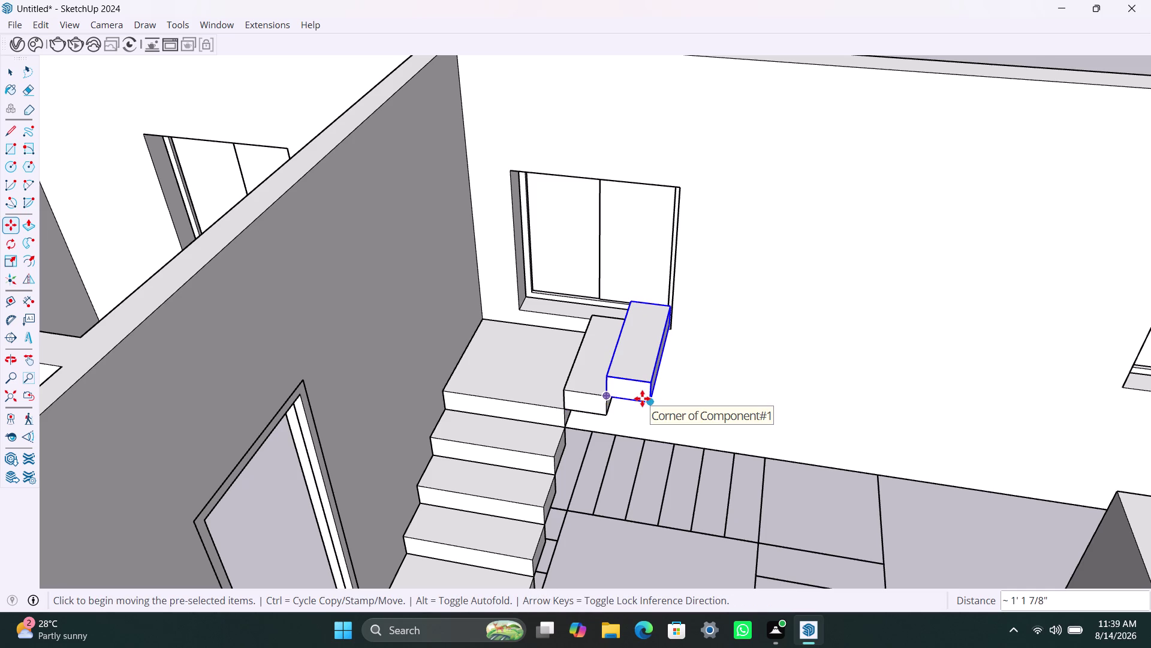
text(X5)
key(Return)
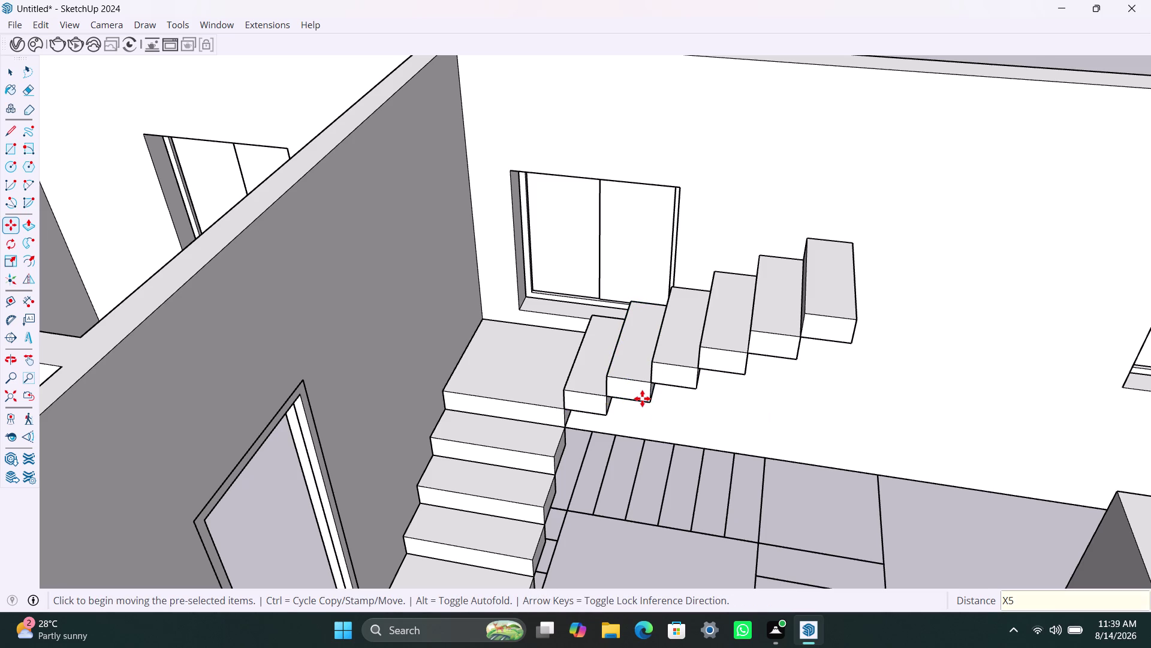
key(space)
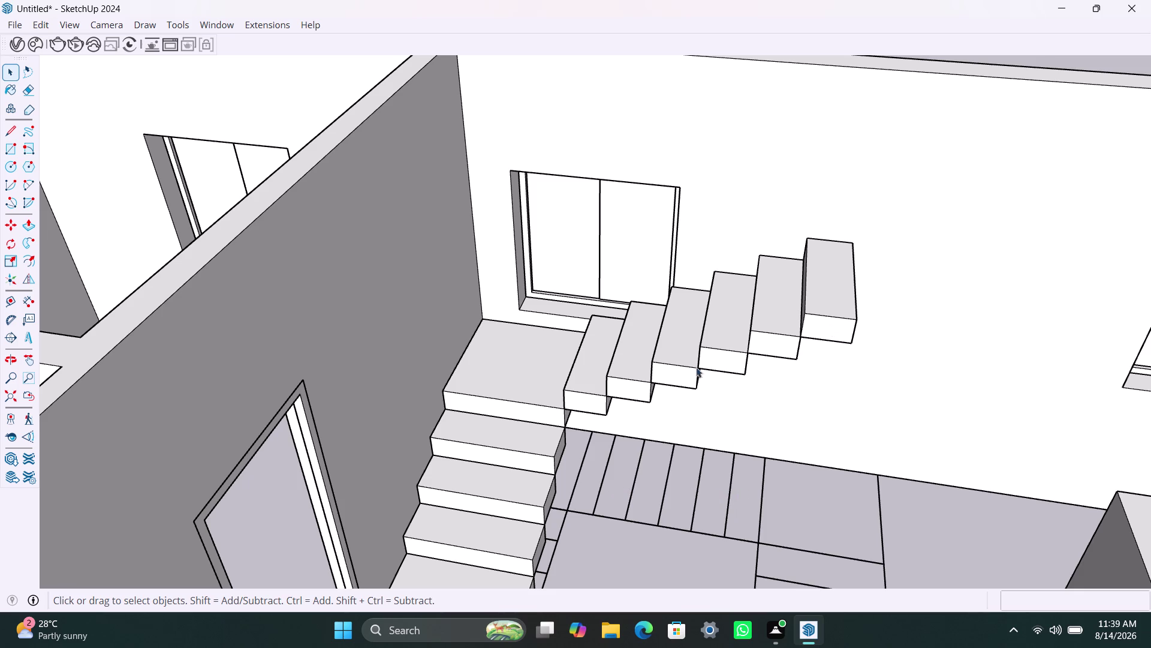
scroll(up, 3)
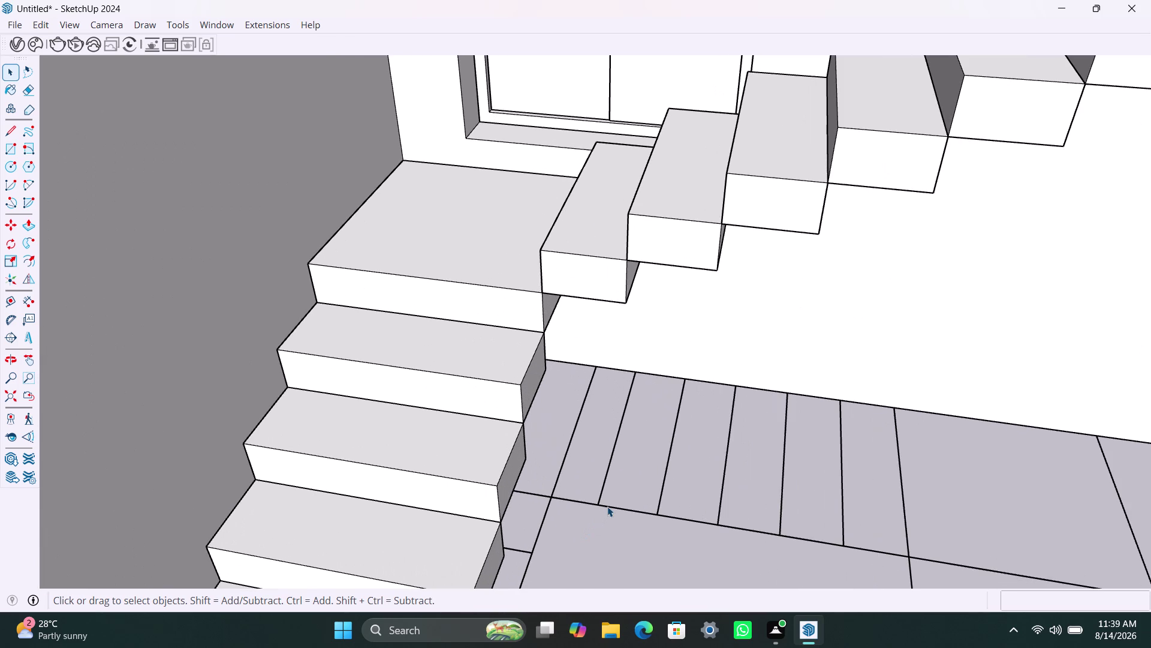
scroll(down, 3)
scroll(down, 3)
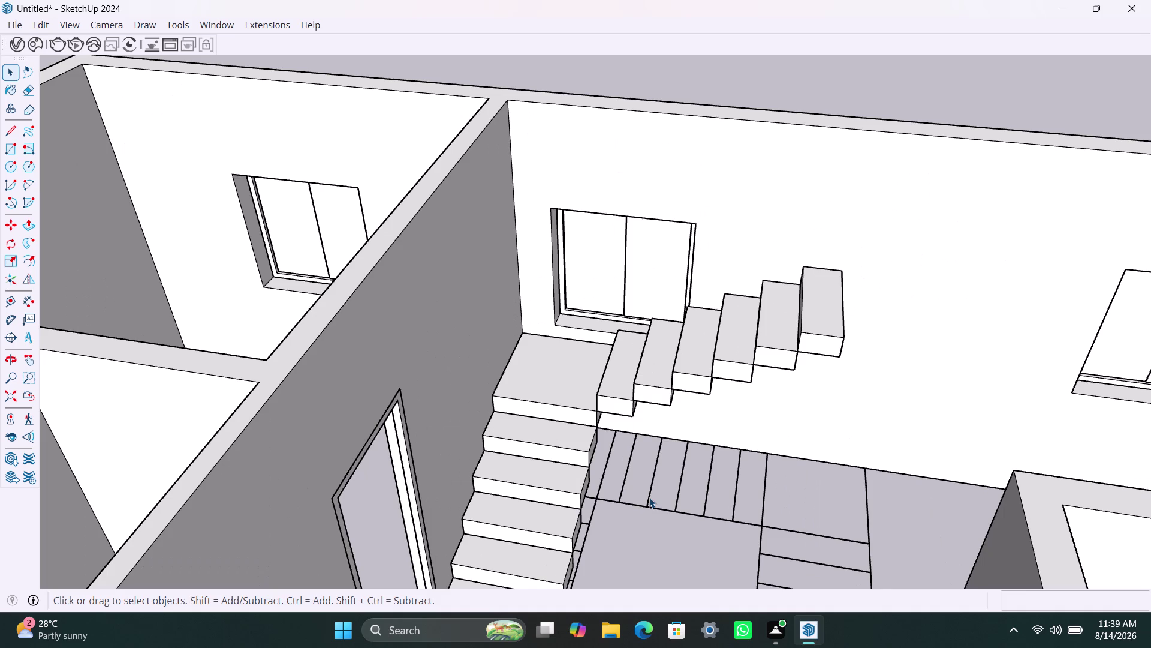
scroll(down, 3)
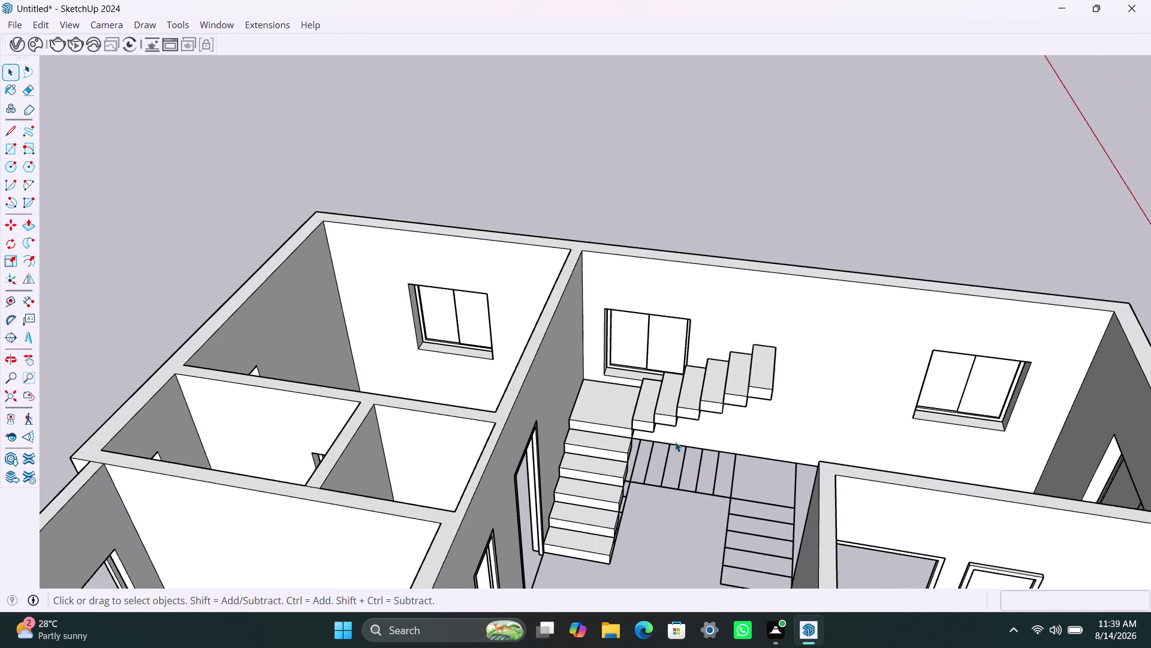
scroll(up, 3)
scroll(up, 3)
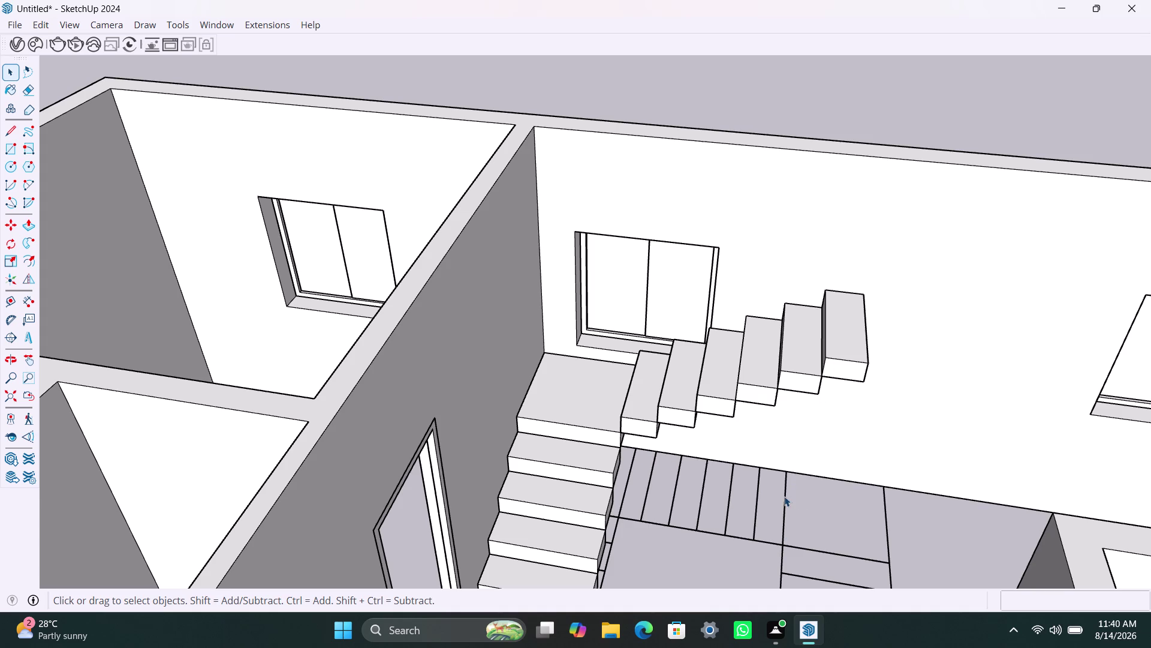
click(839, 356)
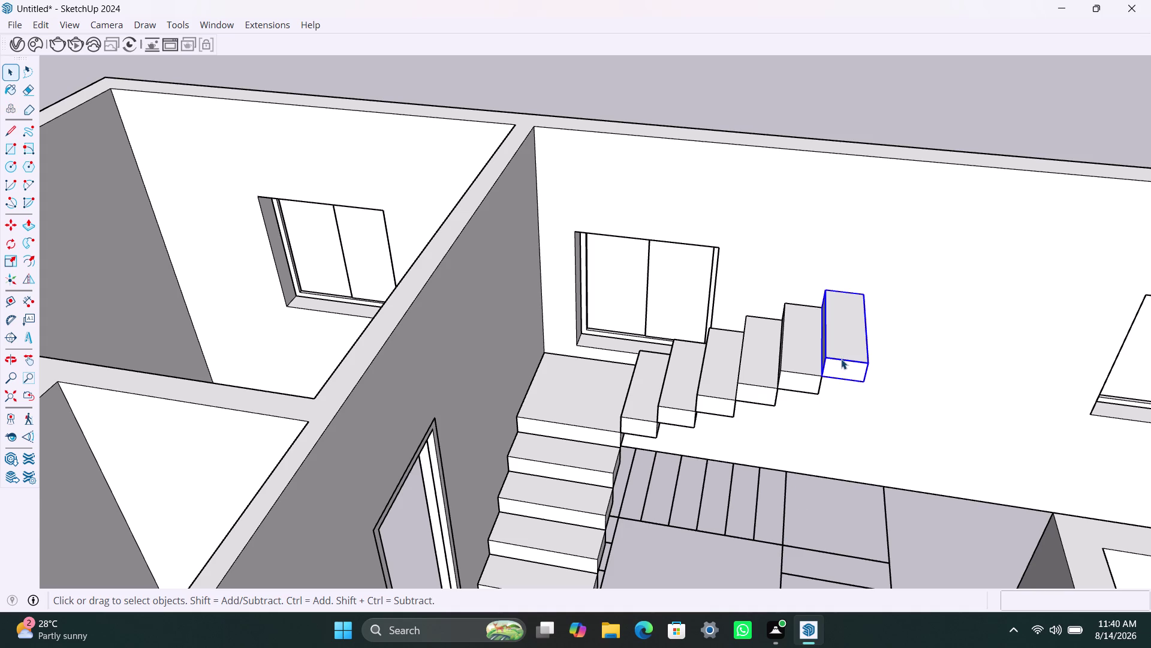
key(Delete)
scroll(down, 3)
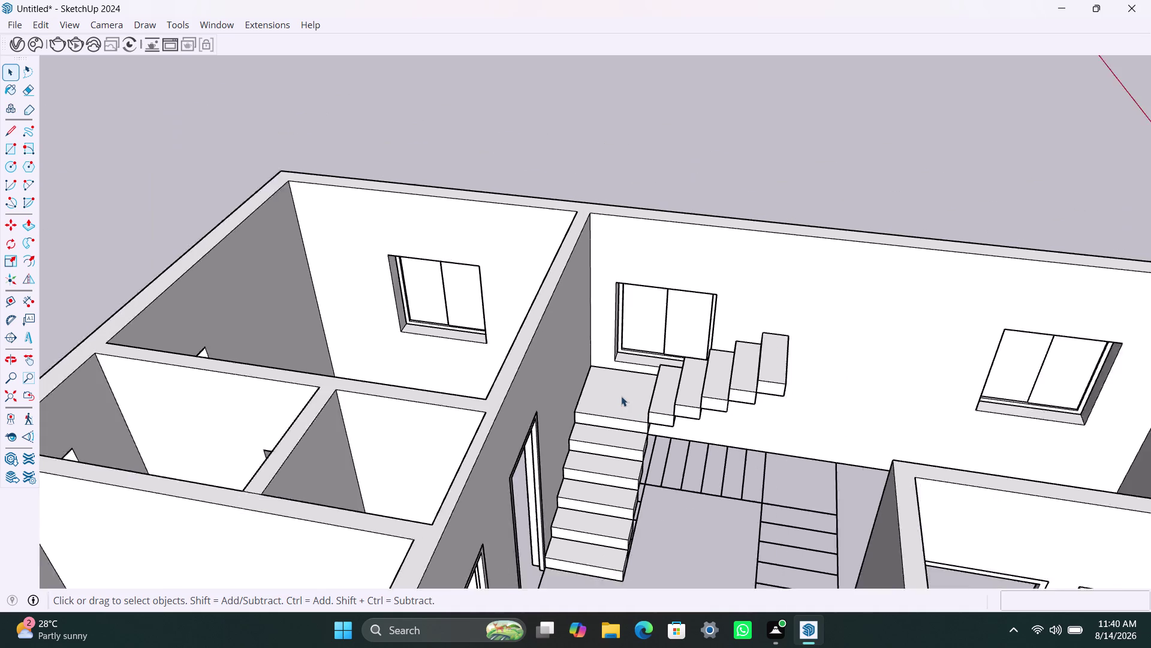
scroll(down, 3)
middle_drag(623, 418, 938, 439)
scroll(up, 3)
middle_drag(652, 339, 713, 370)
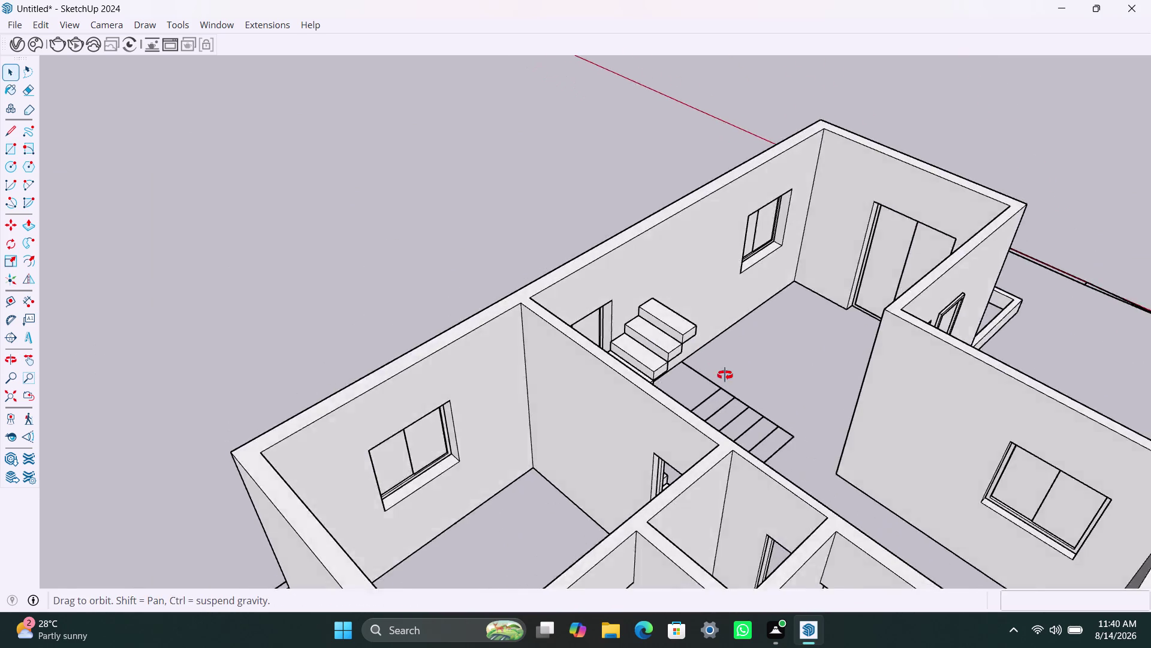
middle_drag(712, 370, 817, 394)
scroll(up, 3)
middle_drag(643, 330, 716, 350)
scroll(down, 3)
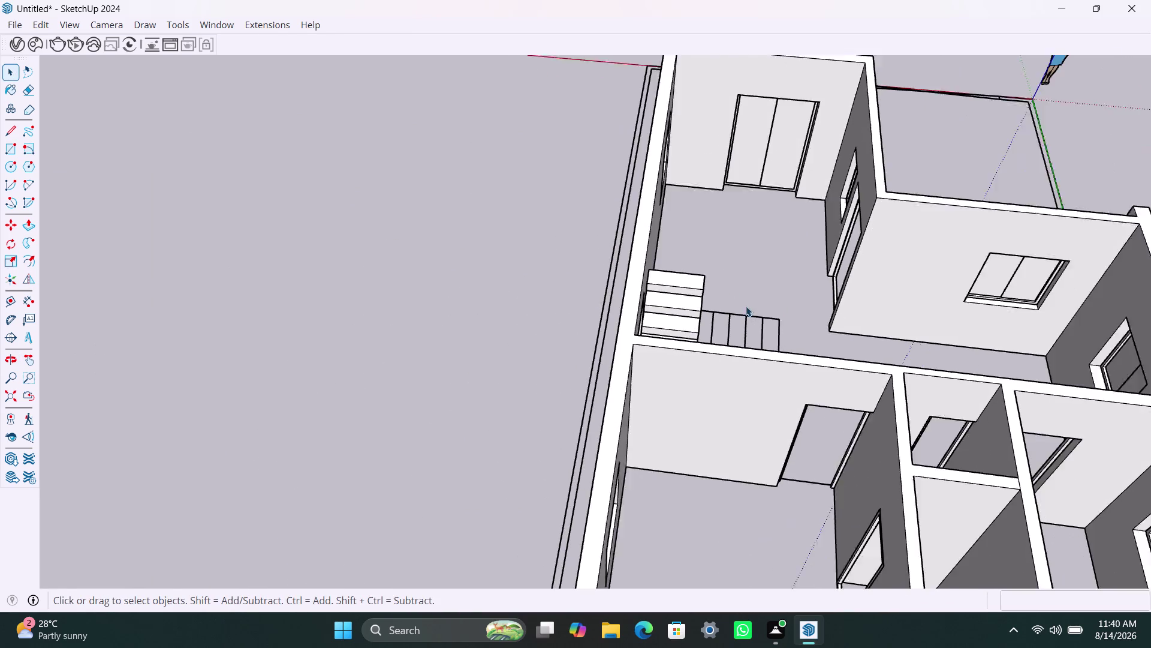
middle_drag(759, 309, 627, 340)
key(ctrl+z)
scroll(down, 3)
middle_drag(745, 321, 581, 334)
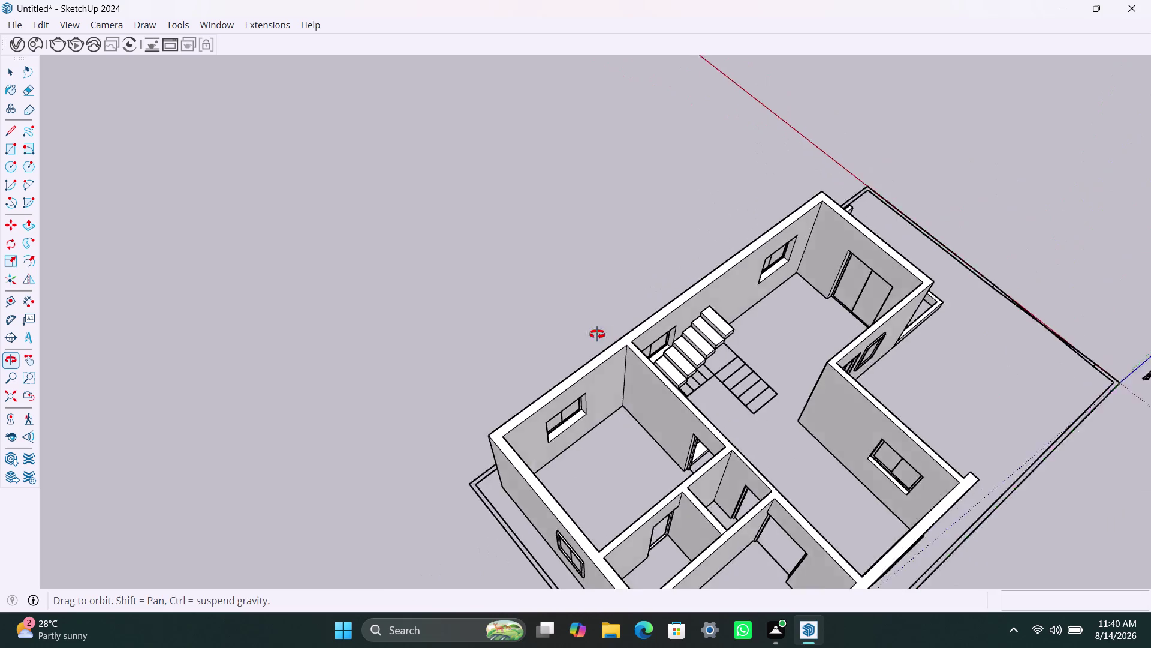
middle_drag(582, 333, 570, 331)
scroll(up, 3)
middle_drag(717, 389, 547, 387)
scroll(up, 3)
click(705, 385)
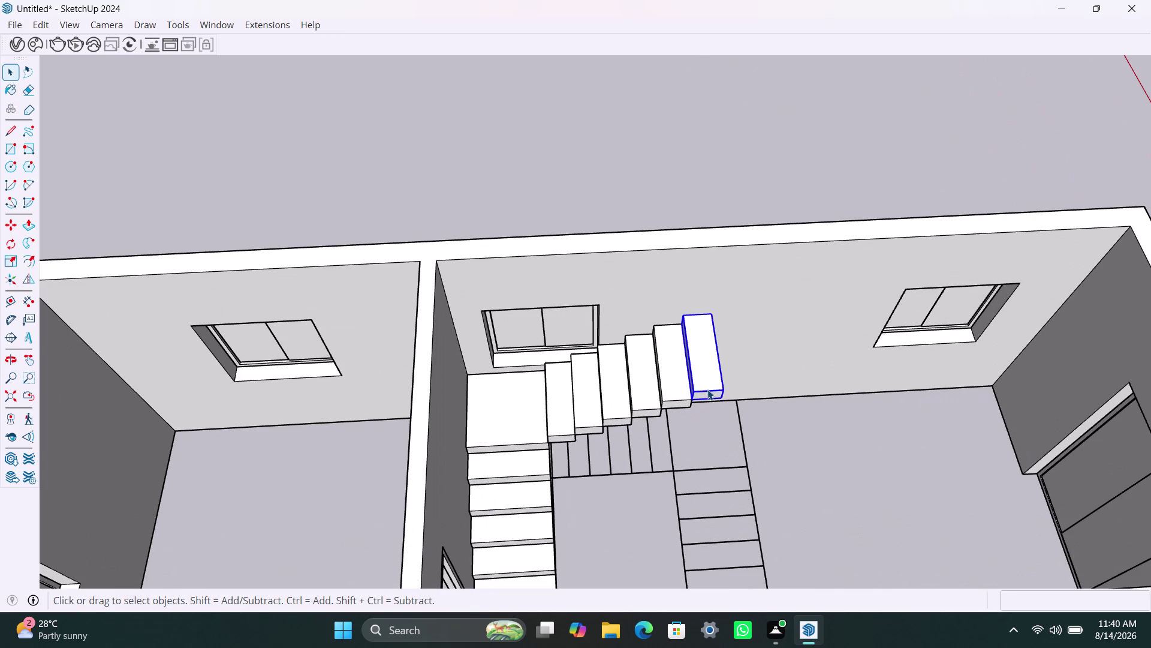
Make the top step unique, independent of its copies.
right_click(710, 385)
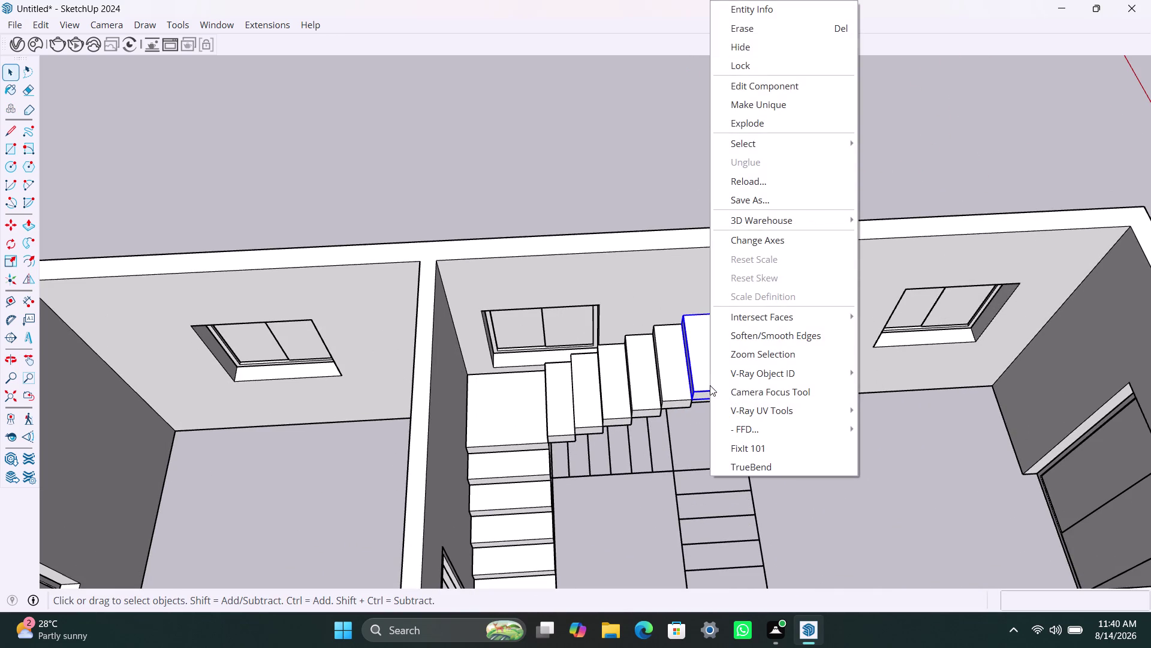
click(771, 108)
scroll(up, 3)
middle_drag(743, 409, 554, 391)
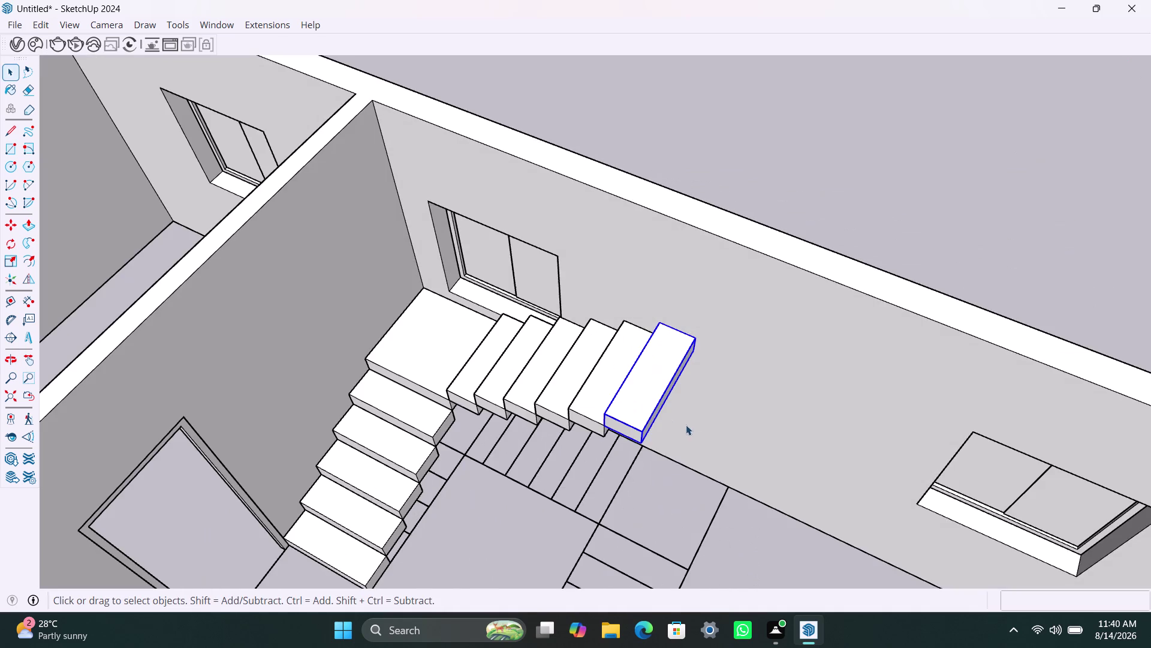
scroll(up, 3)
scroll(down, 3)
scroll(up, 3)
Push/Pull the top step's long side face out to form a square.
triple_click(651, 380)
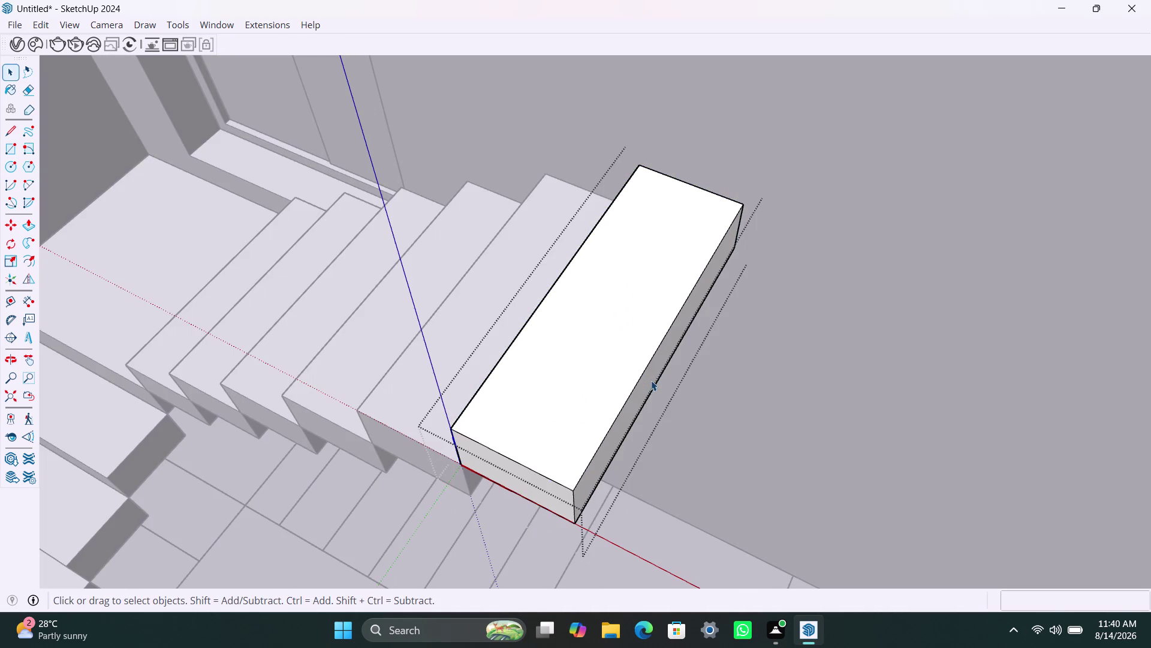
click(651, 381)
click(645, 388)
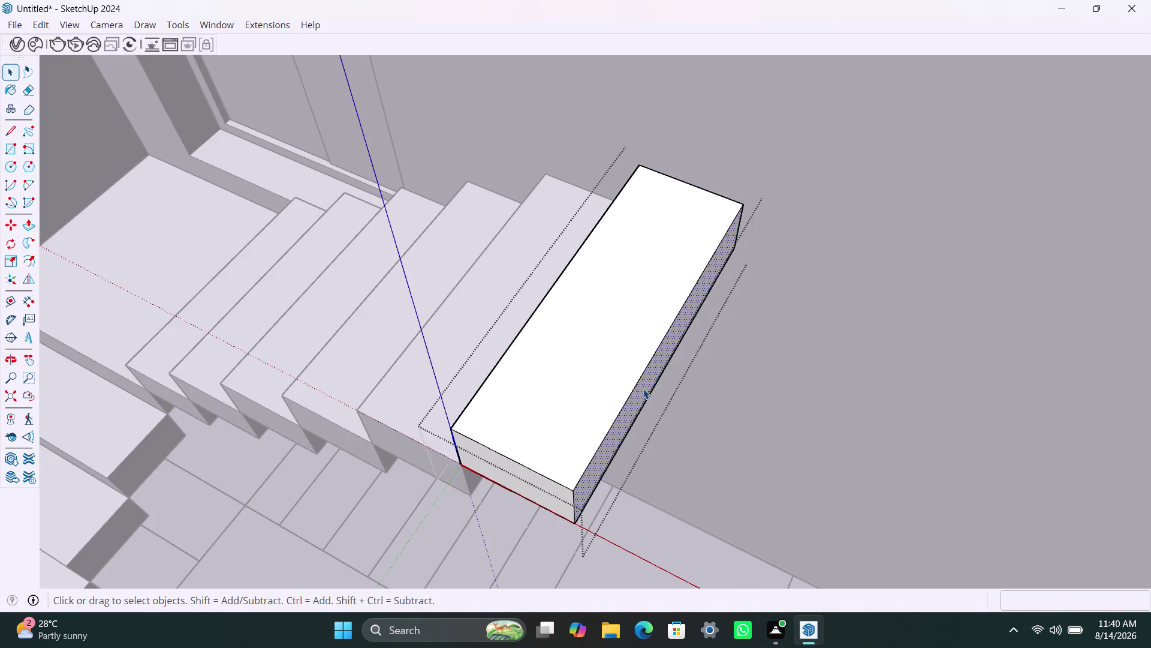
key(p)
click(644, 388)
scroll(down, 3)
scroll(down, 3)
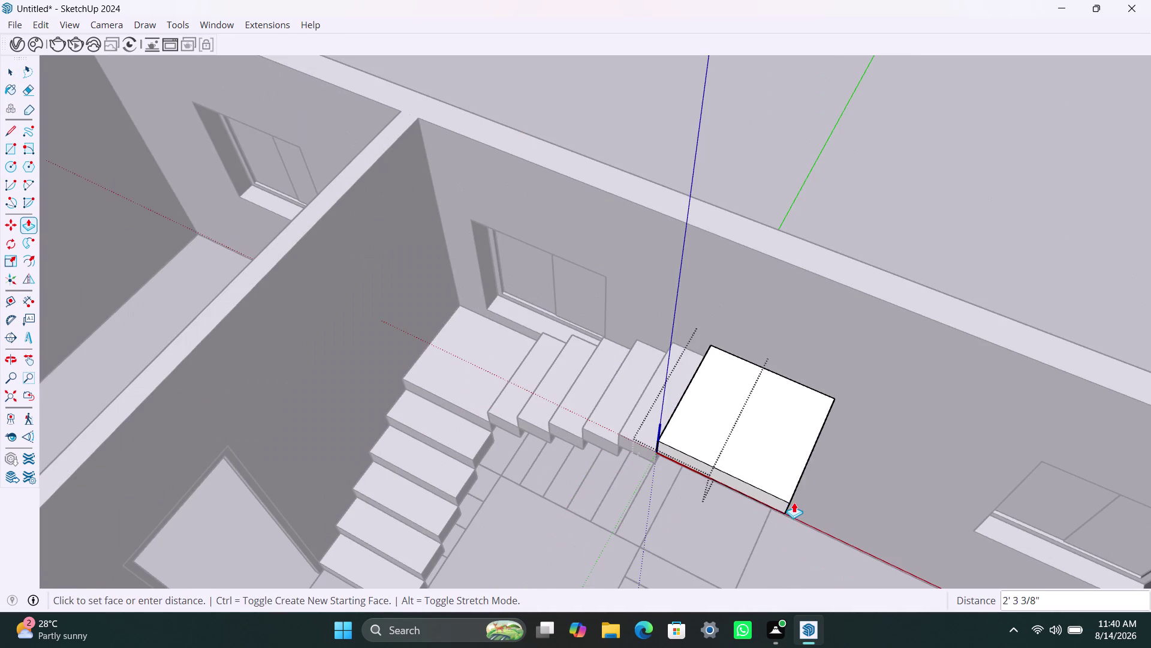
click(761, 537)
scroll(down, 3)
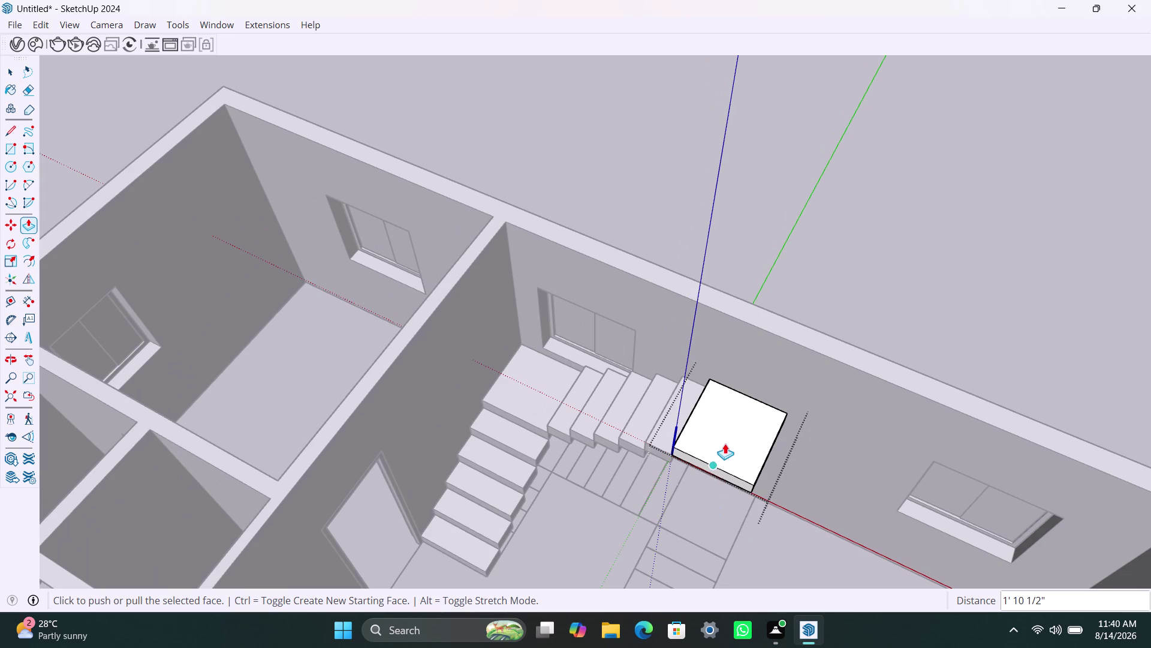
scroll(up, 3)
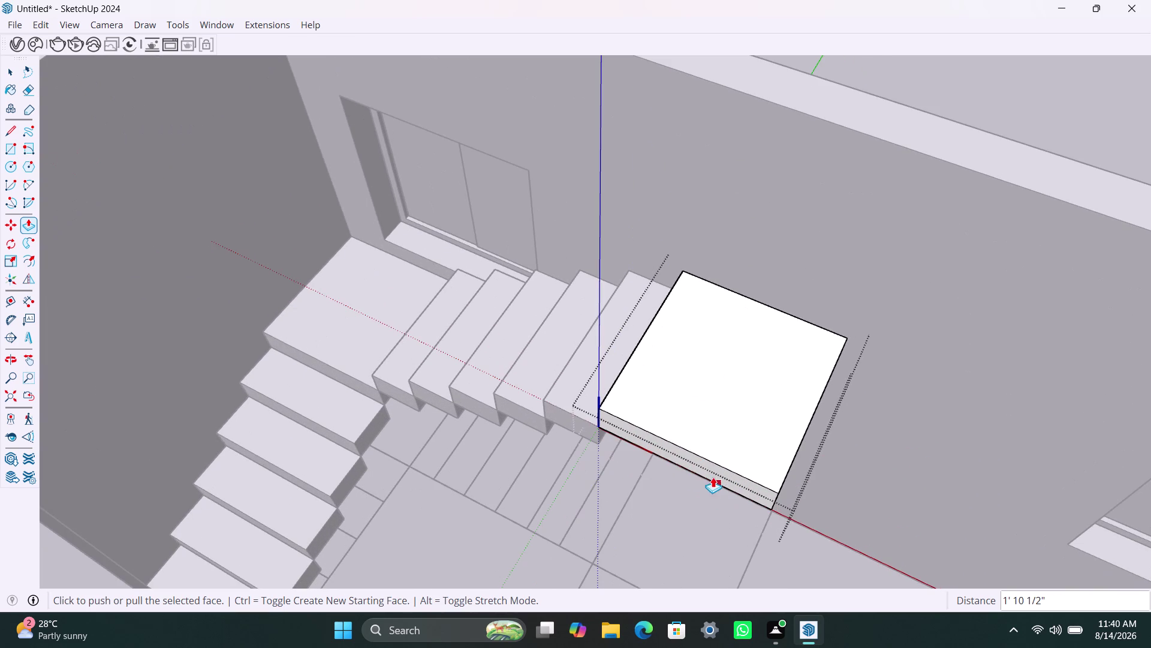
key(space)
Adjust the square step's front face with Push/Pull.
click(719, 473)
scroll(down, 3)
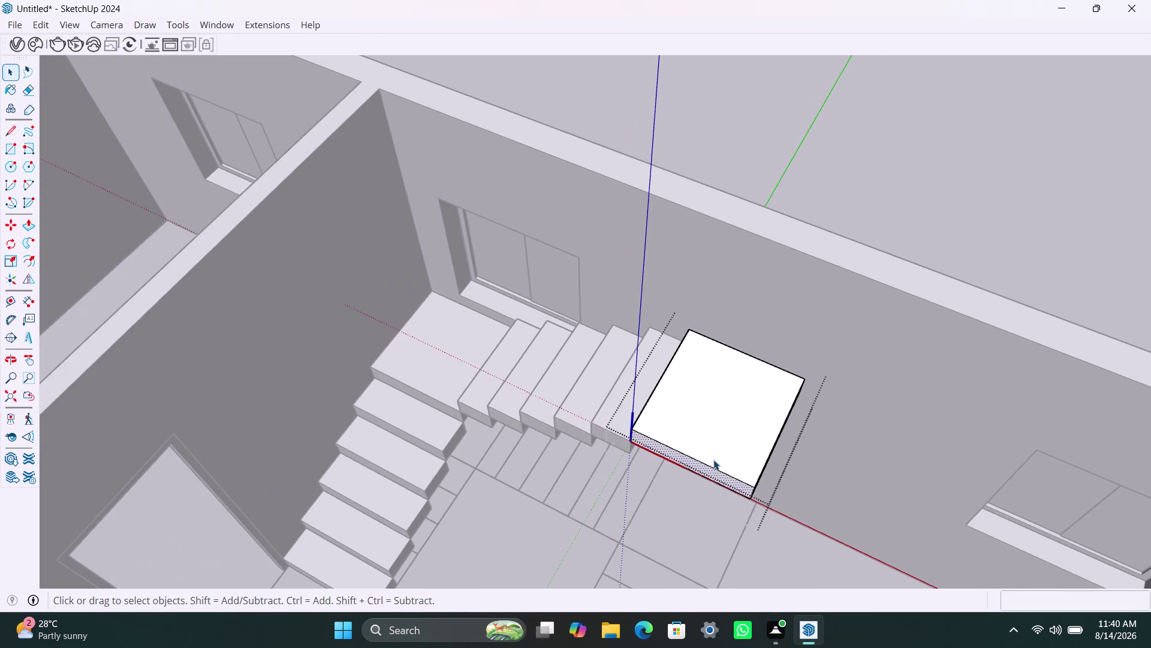
key(p)
click(722, 476)
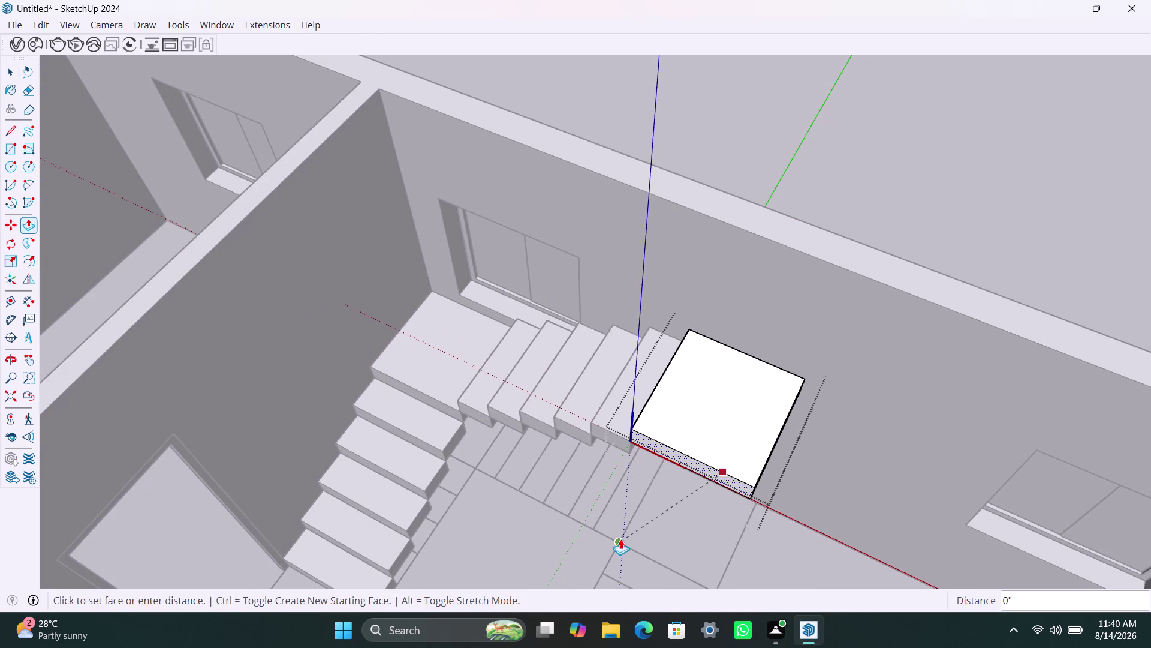
click(621, 540)
key(space)
scroll(down, 3)
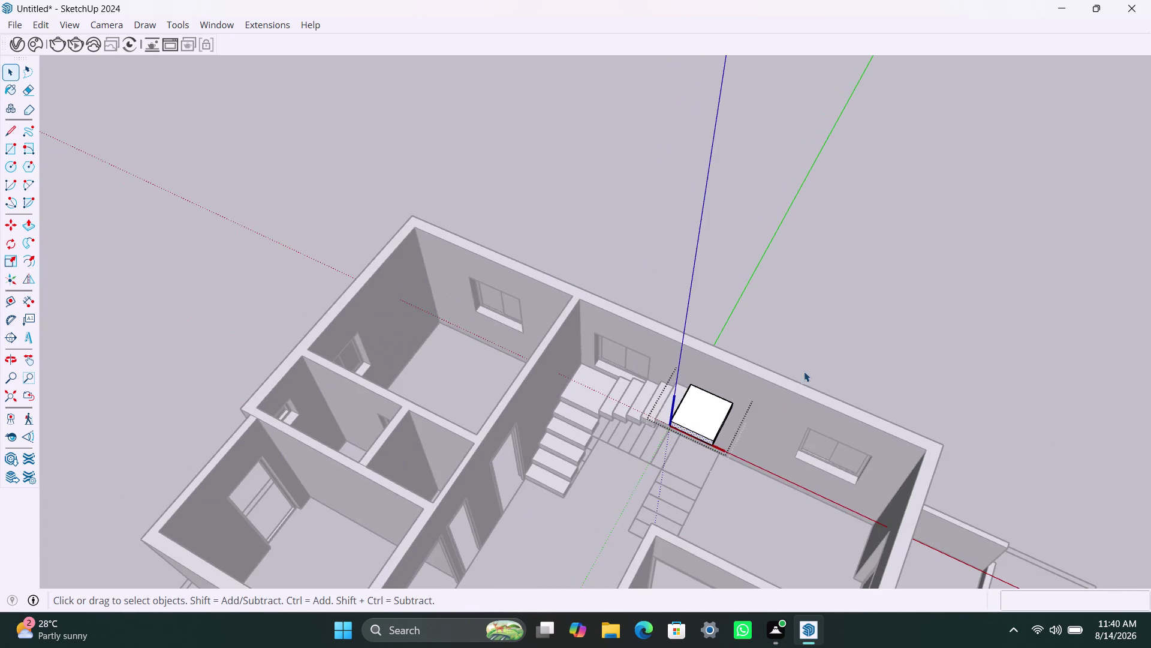
middle_drag(793, 394, 351, 360)
click(687, 368)
scroll(down, 3)
middle_drag(649, 423, 640, 432)
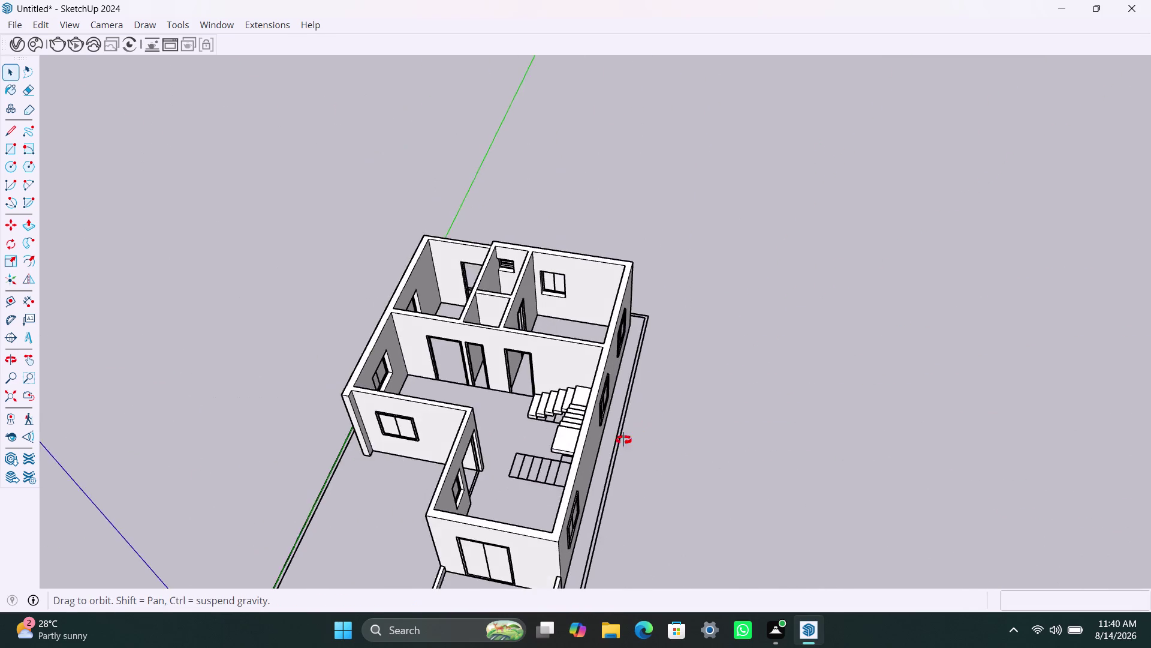
middle_drag(639, 431, 288, 404)
scroll(down, 3)
middle_drag(498, 309, 531, 332)
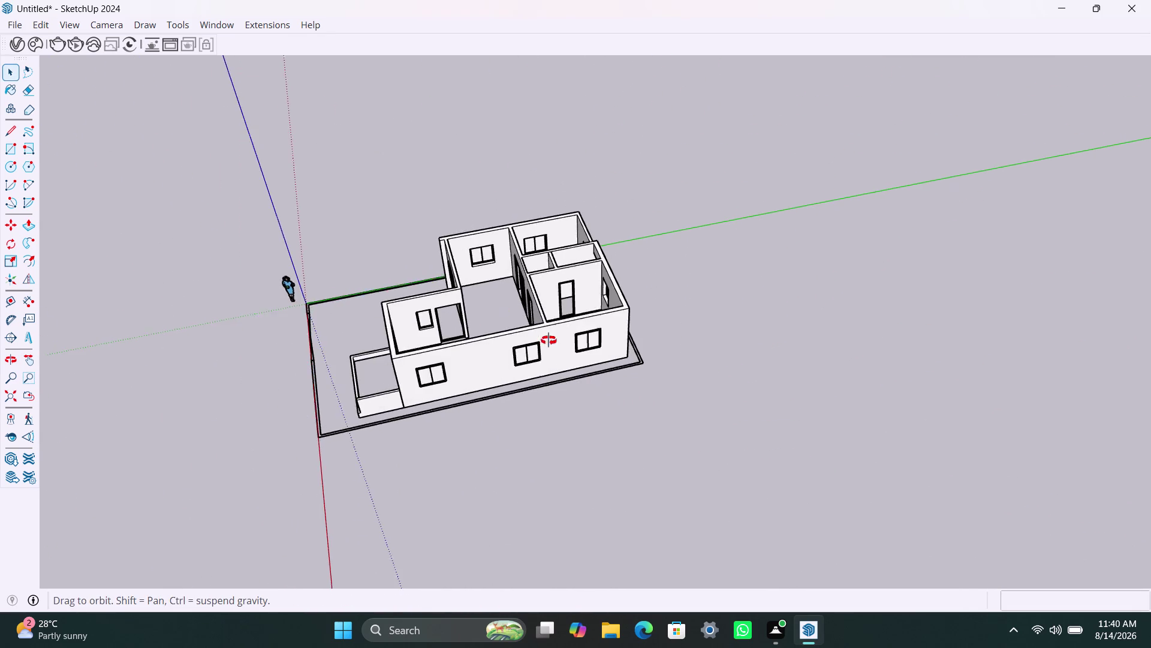
middle_drag(531, 332, 748, 390)
scroll(up, 3)
middle_drag(519, 412, 558, 435)
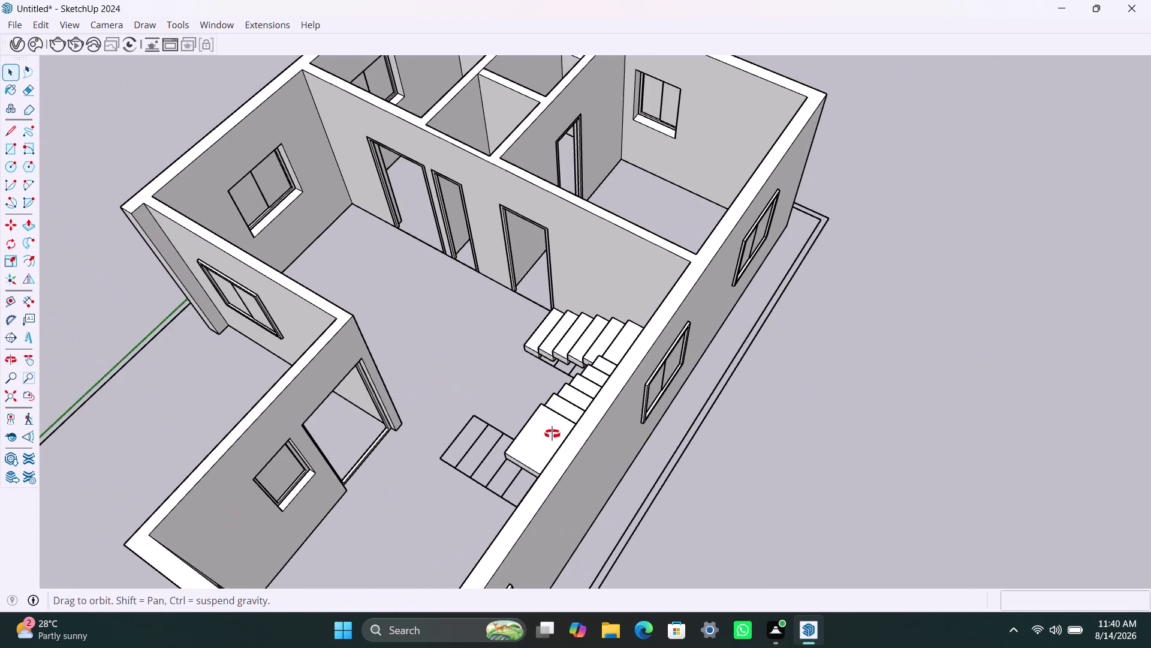
middle_drag(558, 435, 696, 449)
scroll(up, 3)
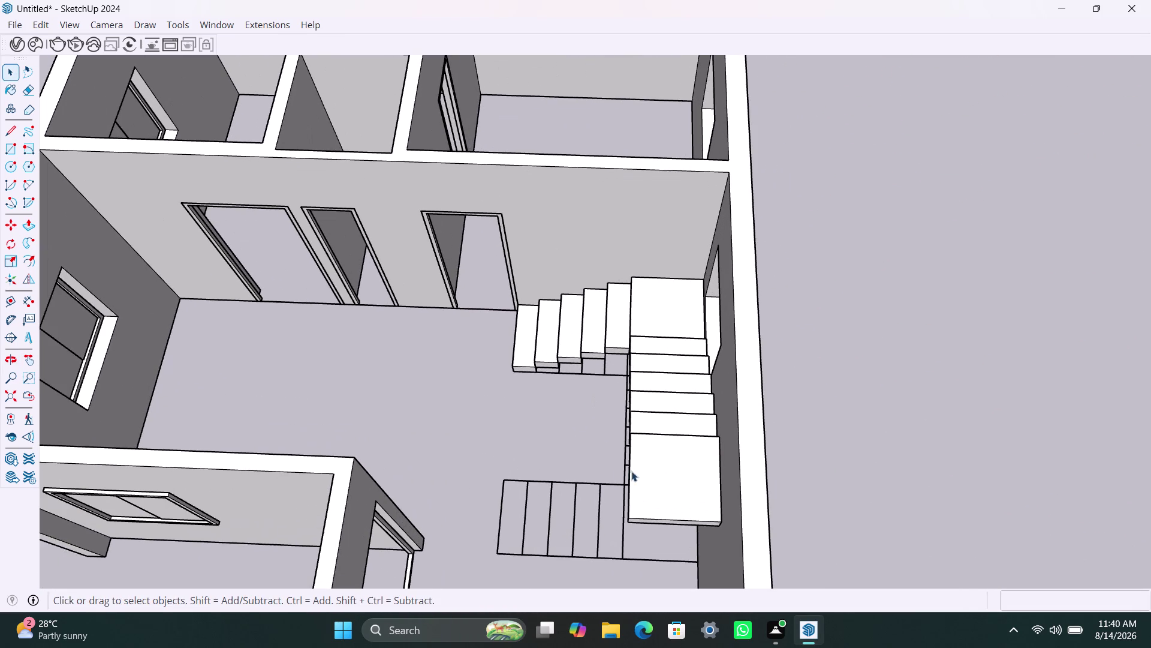
click(689, 419)
scroll(down, 3)
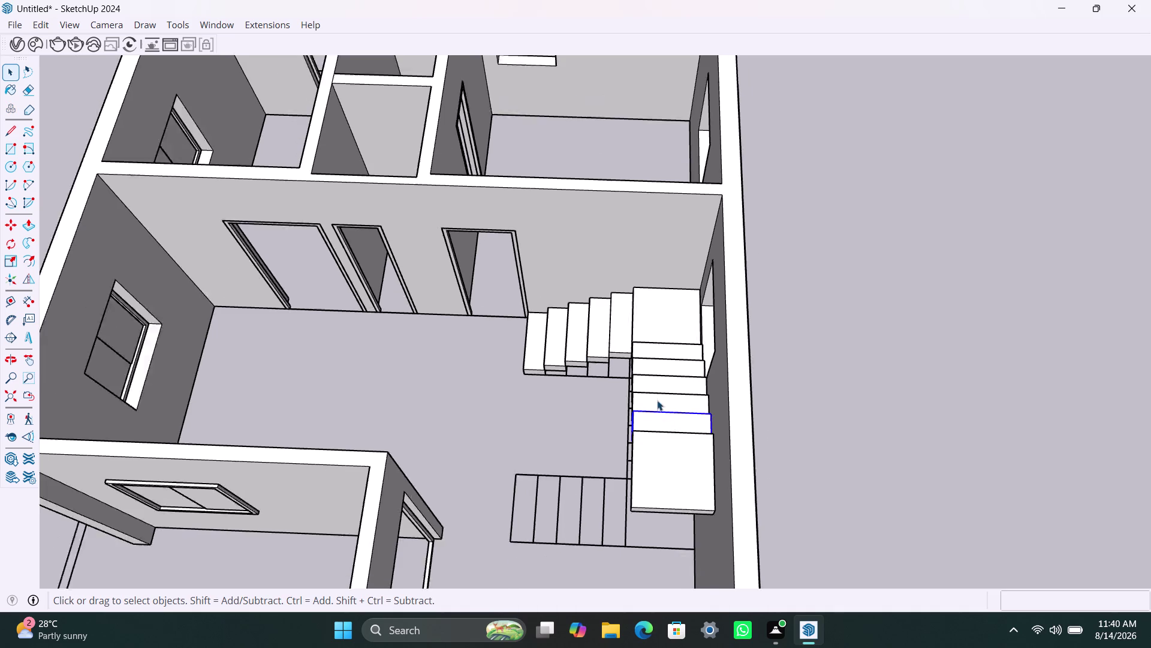
click(629, 359)
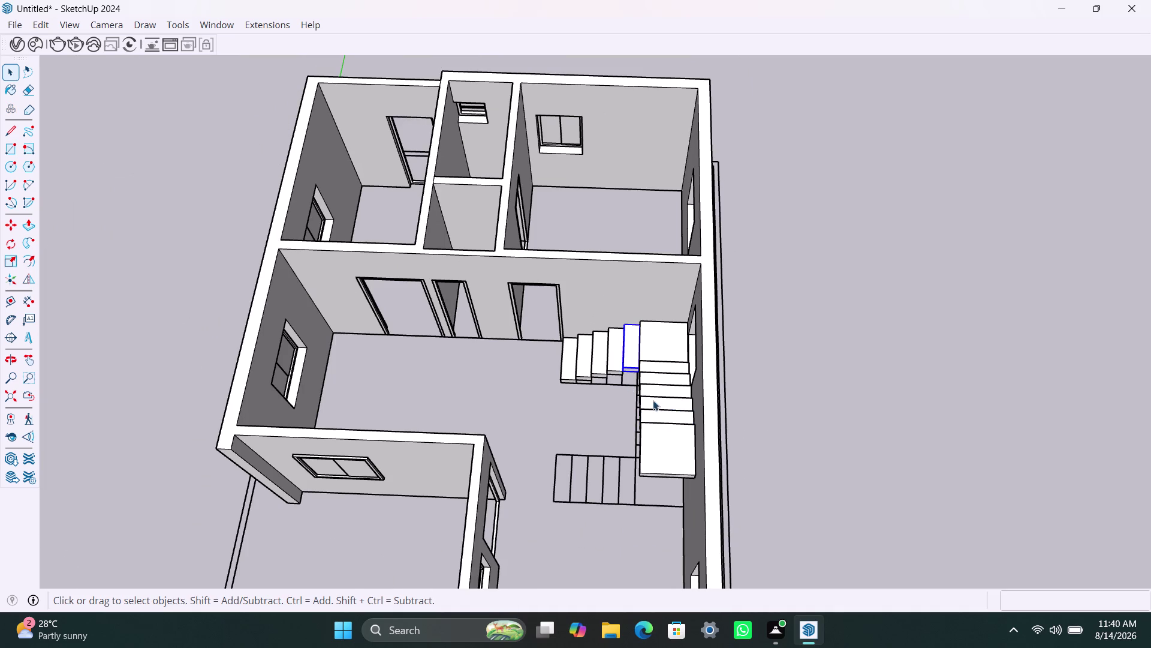
scroll(down, 3)
middle_drag(653, 433, 333, 441)
scroll(up, 3)
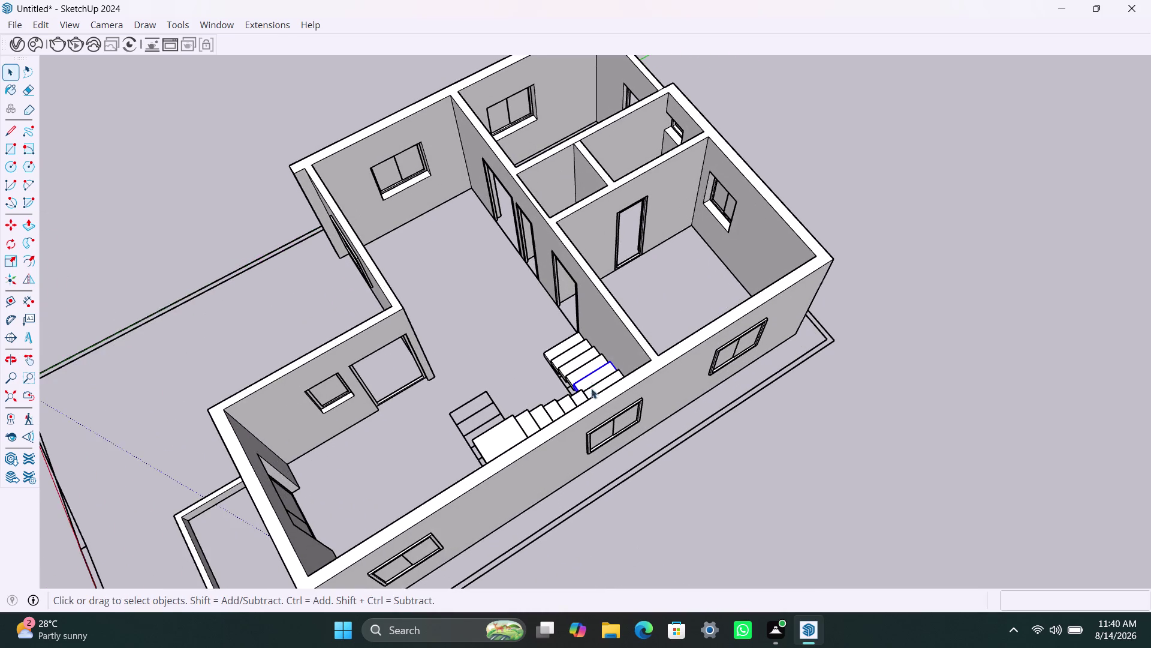
middle_drag(593, 391, 445, 415)
scroll(up, 3)
scroll(up, 3)
middle_drag(567, 365, 529, 383)
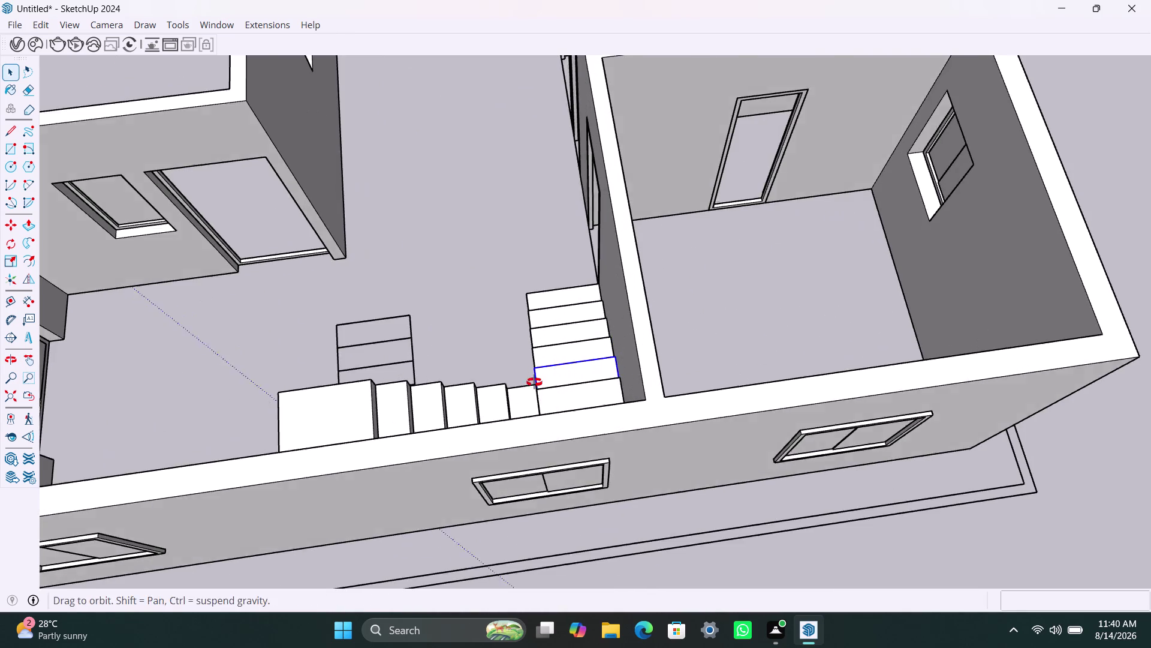
middle_drag(529, 383, 512, 386)
Copy the selected step block to a spot beside the landing.
key(m)
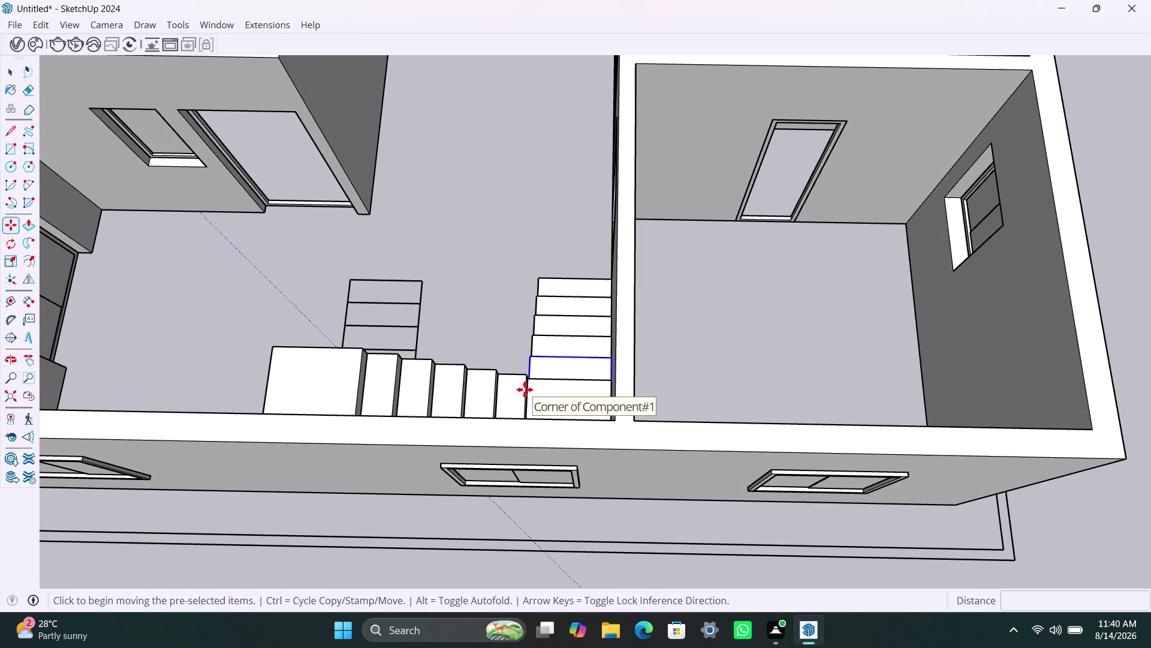
click(529, 359)
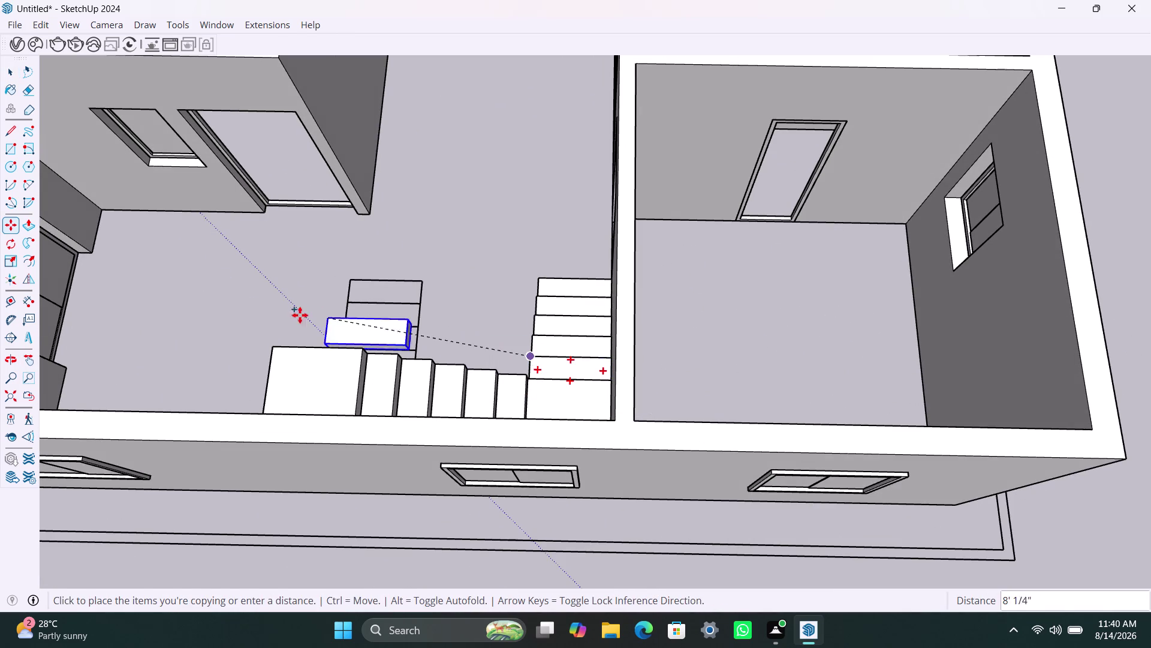
click(260, 307)
scroll(up, 3)
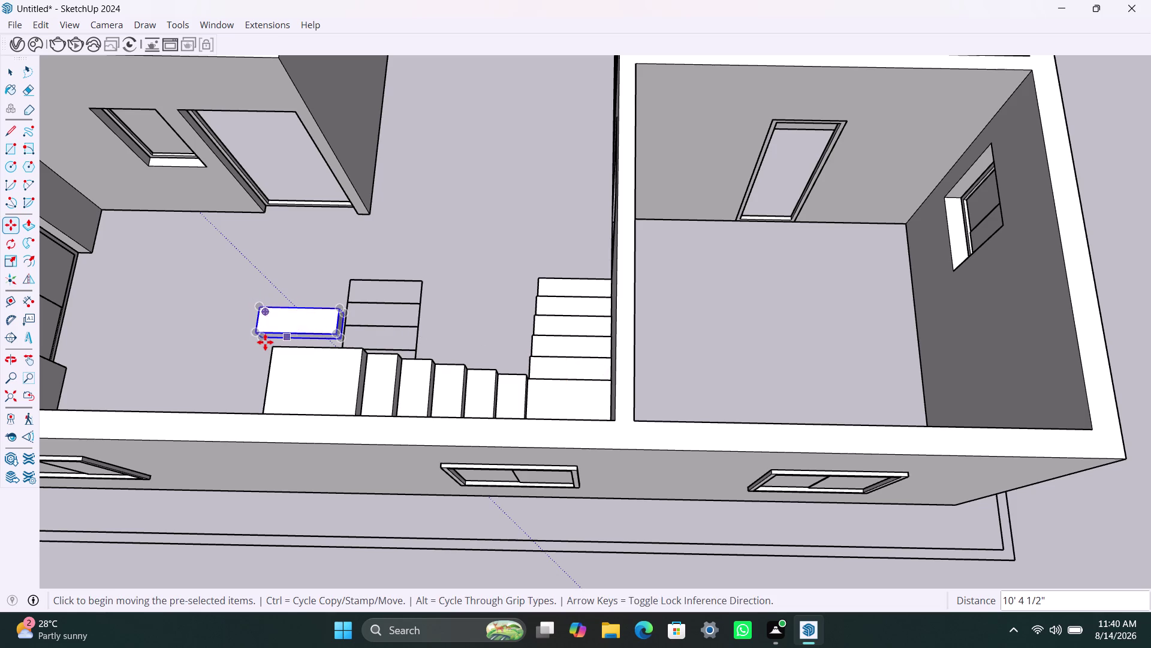
scroll(up, 3)
Reposition the copied step onto the corner of the landing block.
click(256, 339)
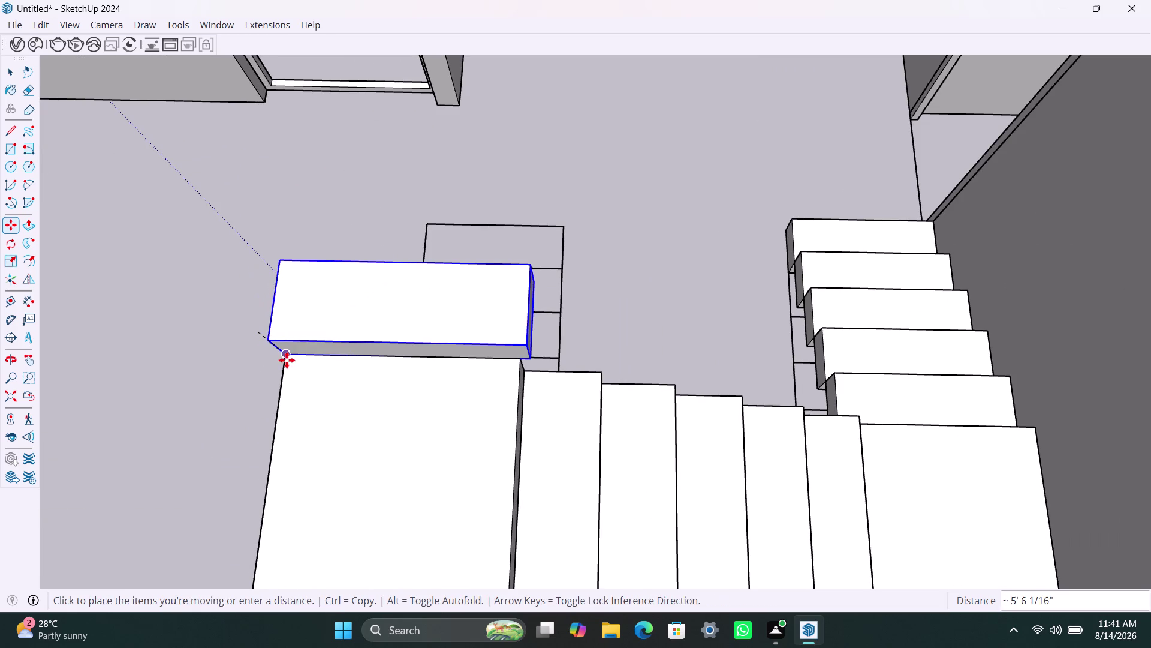
click(286, 356)
scroll(up, 3)
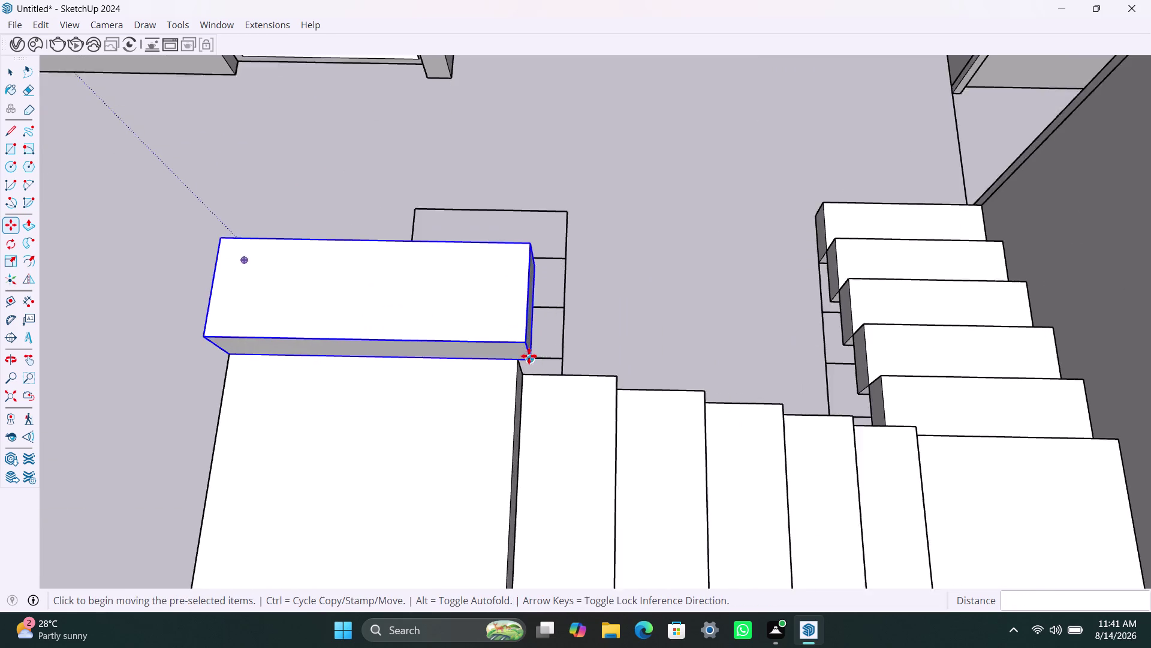
scroll(up, 3)
scroll(down, 3)
scroll(down, 3)
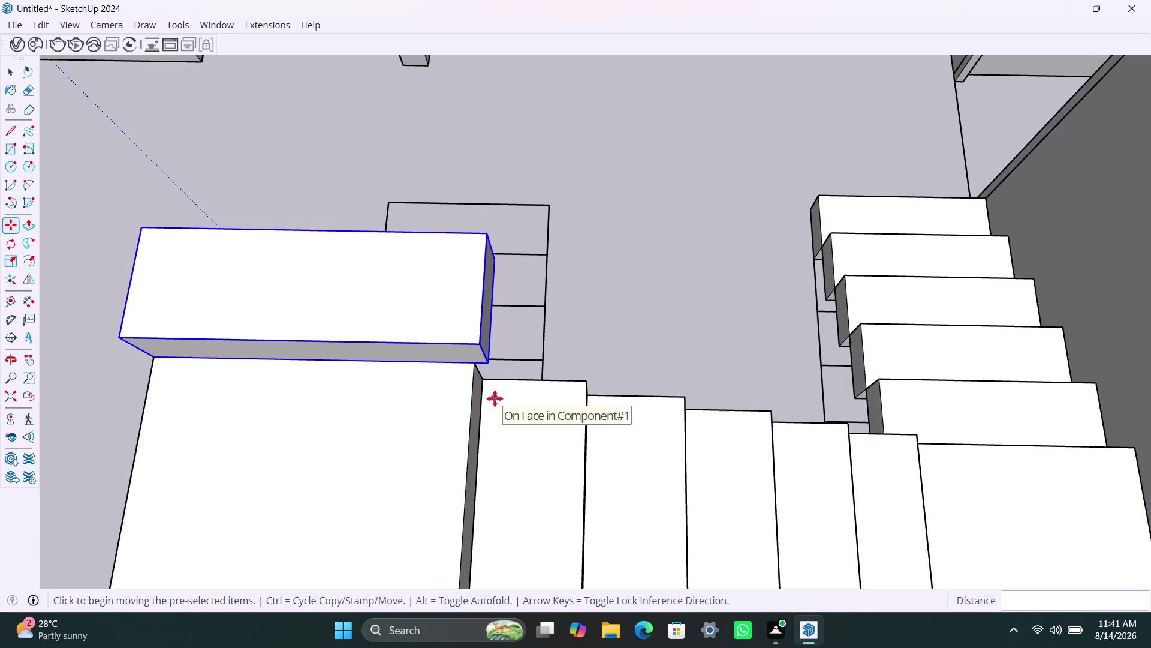
scroll(down, 3)
scroll(down, 3)
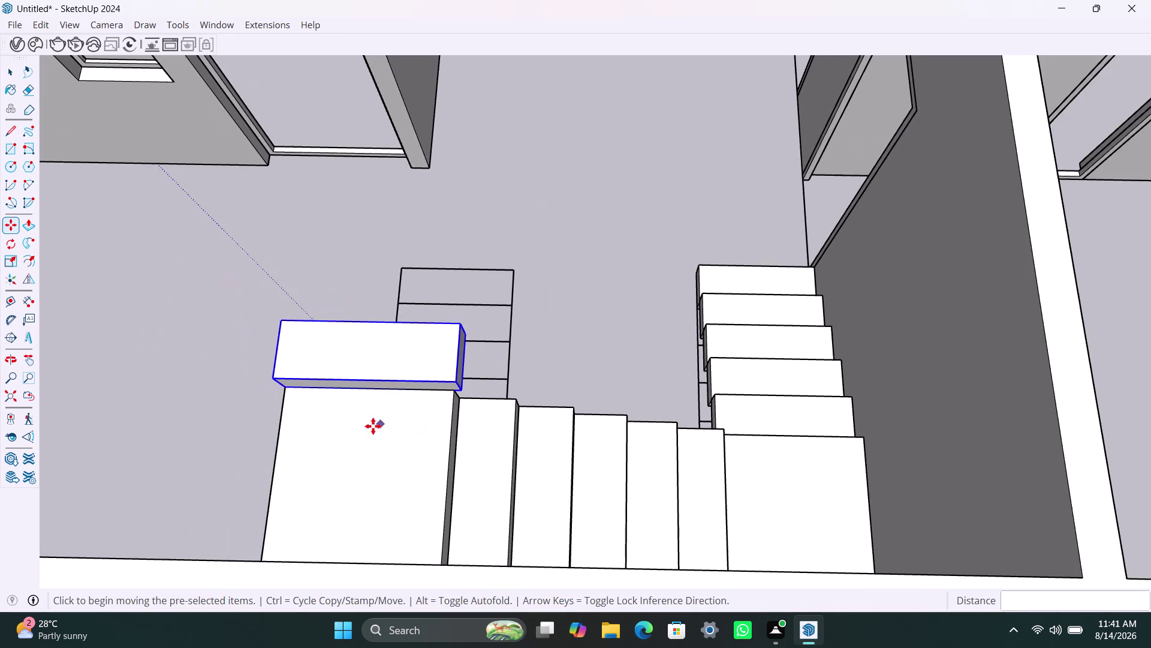
scroll(down, 3)
scroll(up, 3)
scroll(up, 3)
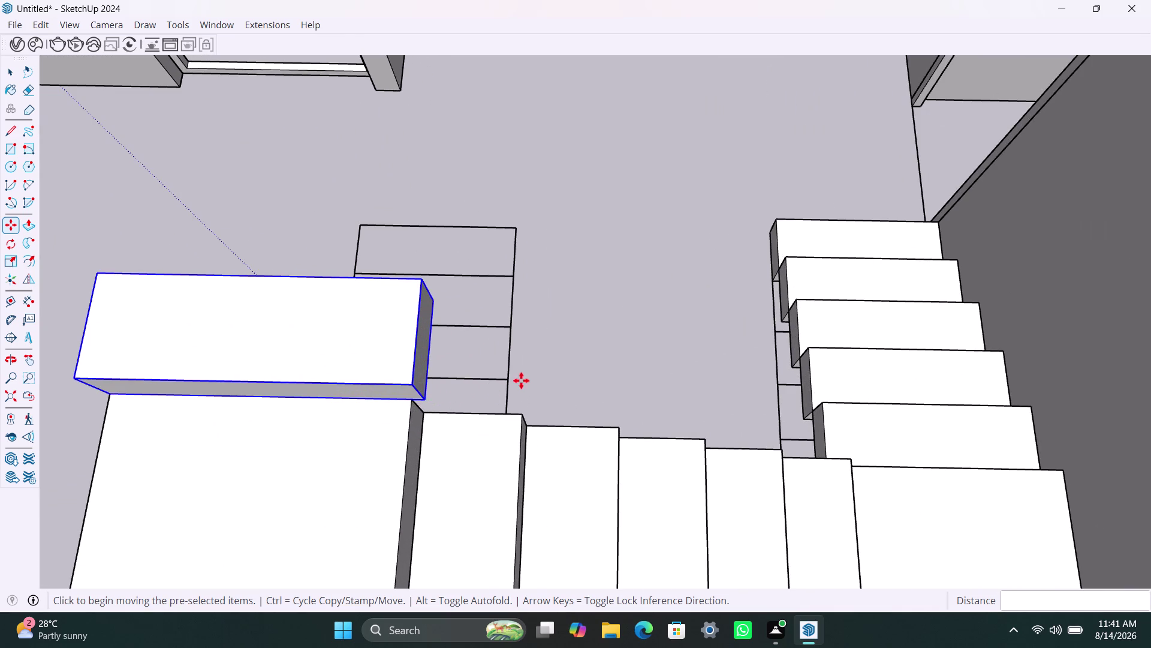
key(space)
scroll(down, 3)
Orbit around and under the staircase to inspect the stair turn and top step.
middle_drag(554, 318, 214, 313)
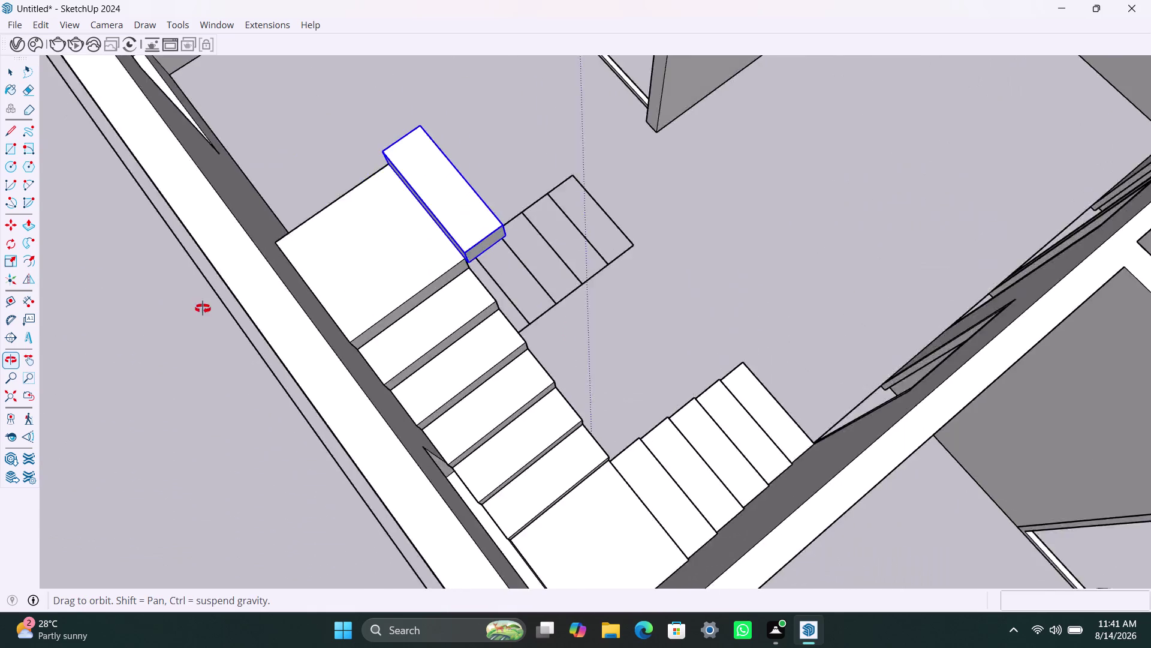
middle_drag(214, 313, 199, 307)
scroll(up, 3)
middle_drag(582, 240, 326, 229)
scroll(up, 3)
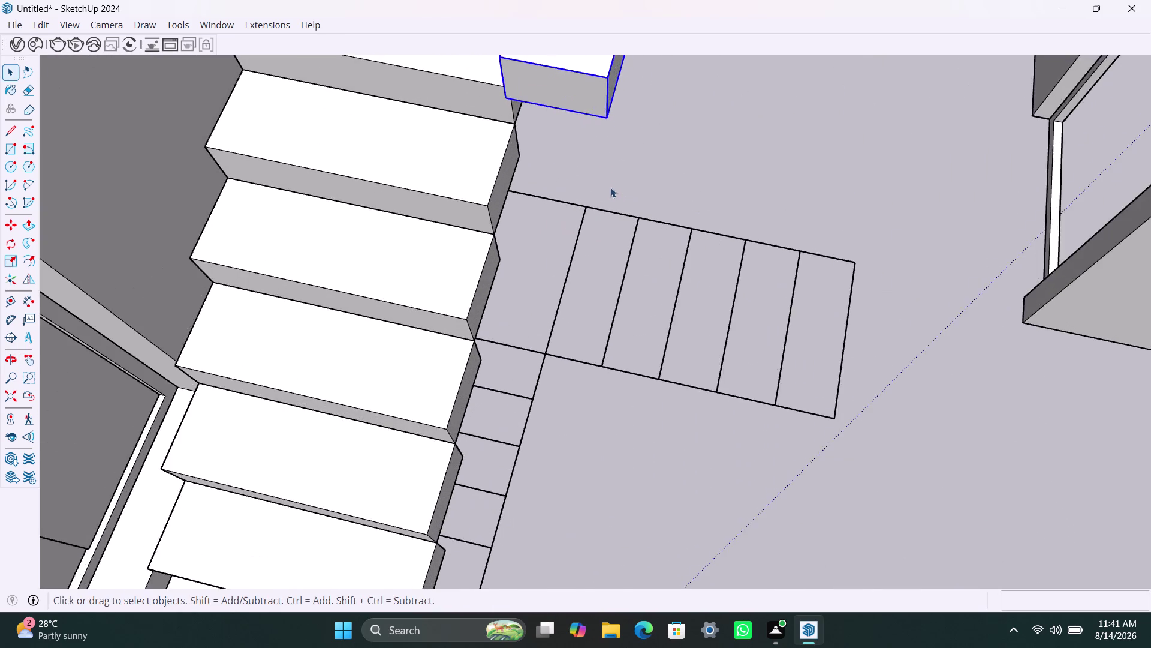
scroll(up, 3)
middle_click(558, 158)
scroll(down, 3)
middle_drag(725, 189, 718, 204)
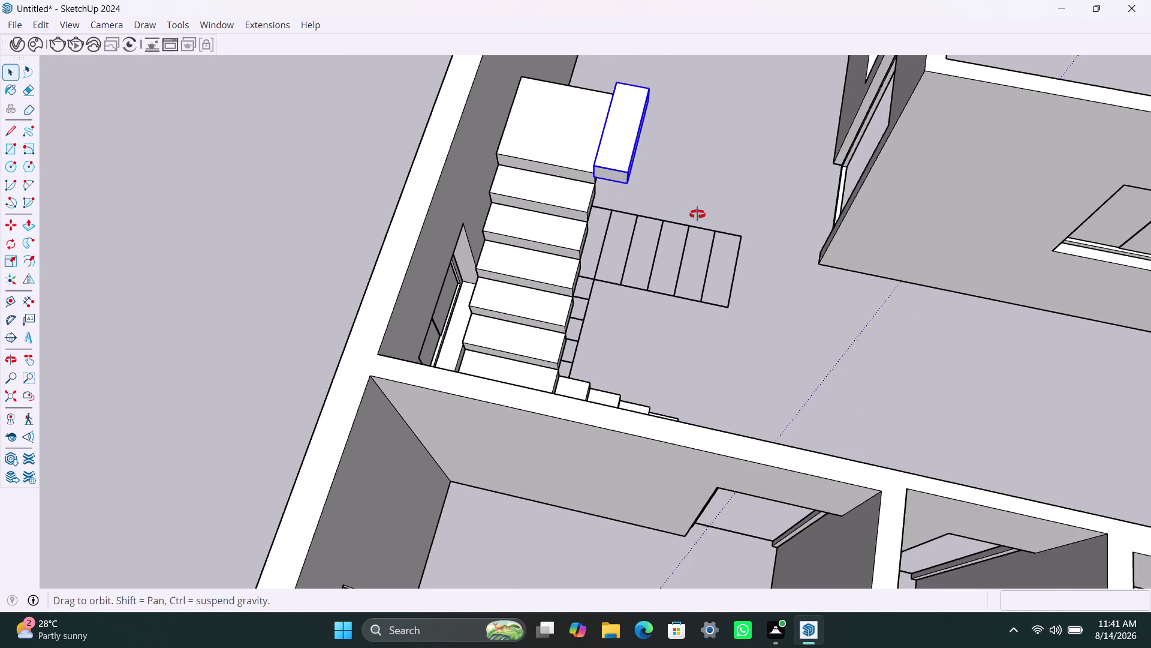
middle_drag(718, 204, 367, 134)
scroll(down, 3)
middle_drag(814, 240, 505, 181)
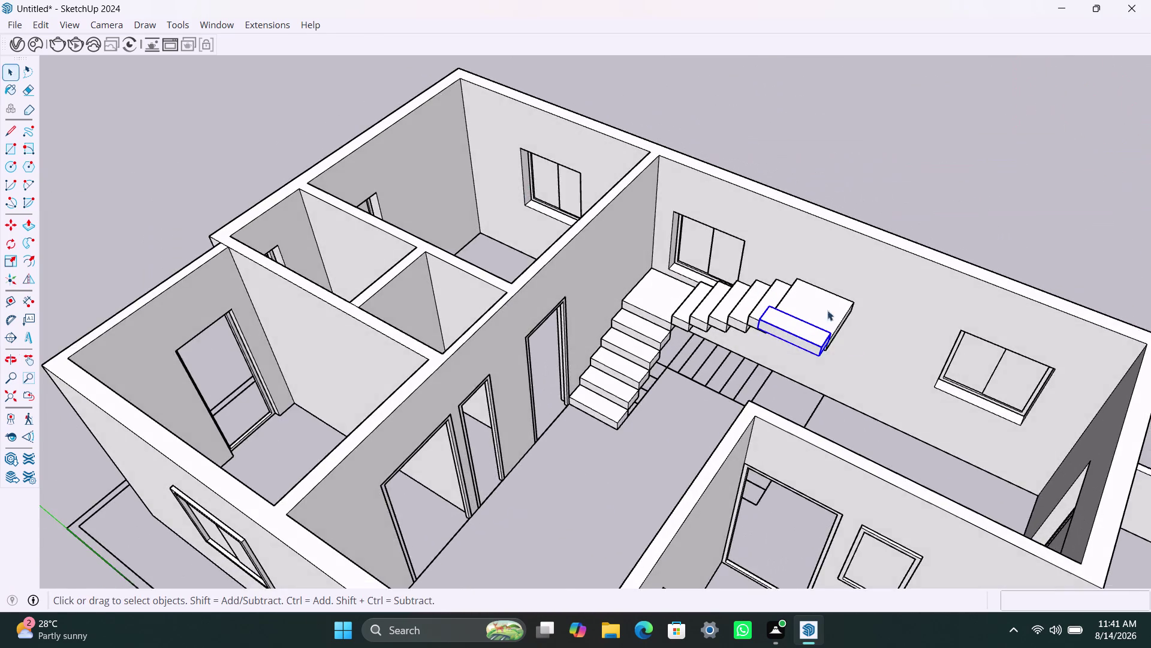
scroll(up, 3)
middle_drag(802, 361, 660, 285)
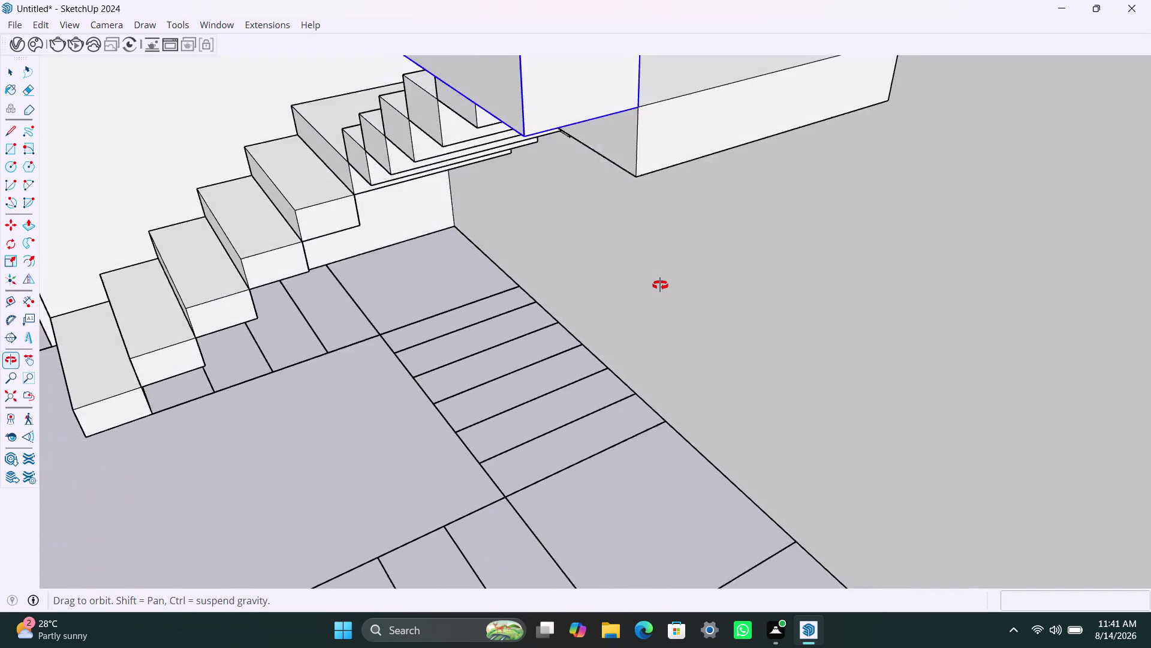
middle_drag(660, 284, 1042, 317)
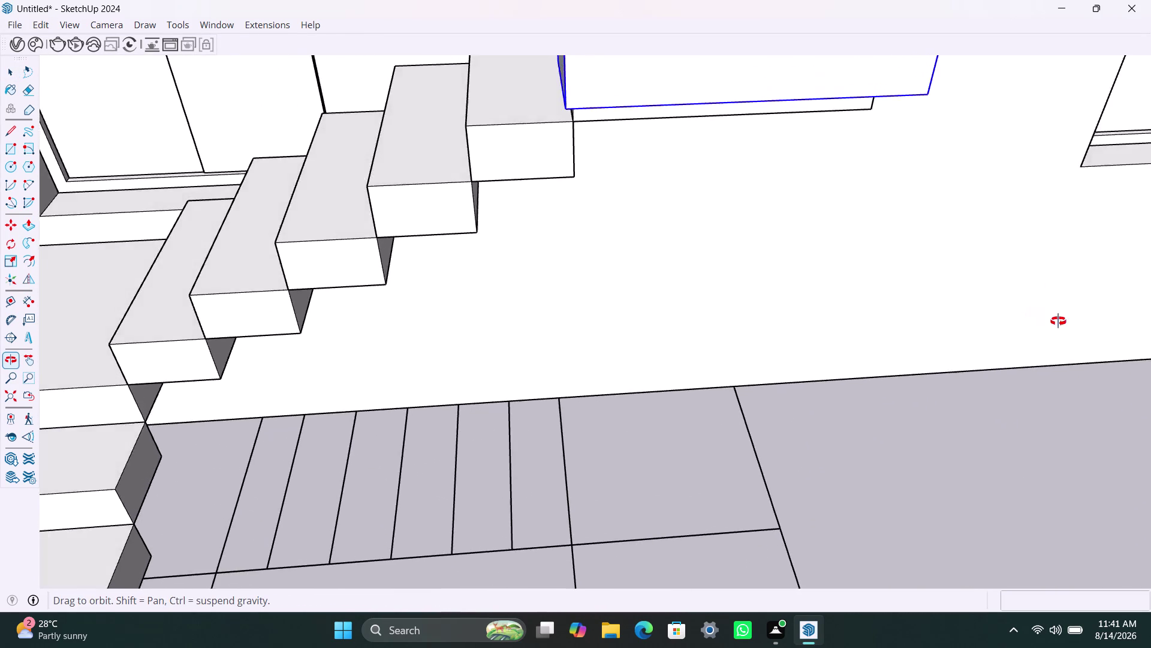
middle_drag(1042, 317, 1127, 341)
scroll(down, 3)
middle_drag(719, 263, 844, 314)
scroll(up, 3)
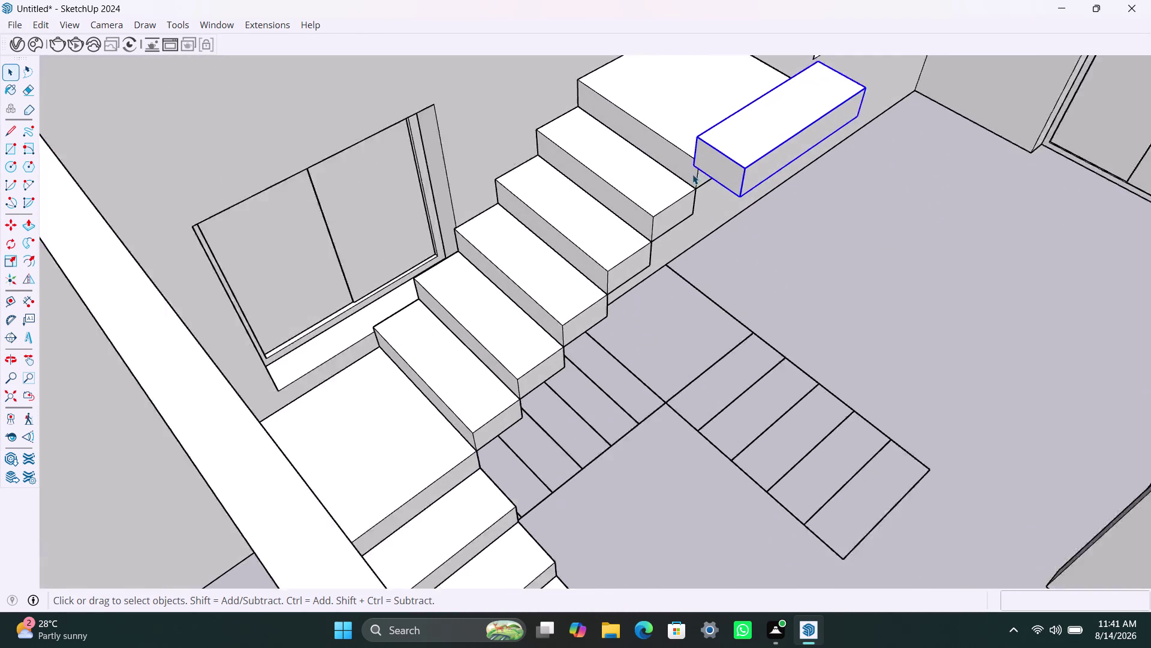
scroll(up, 3)
Extend the top step's end face about 5/8" to meet the step block.
click(677, 161)
triple_click(677, 167)
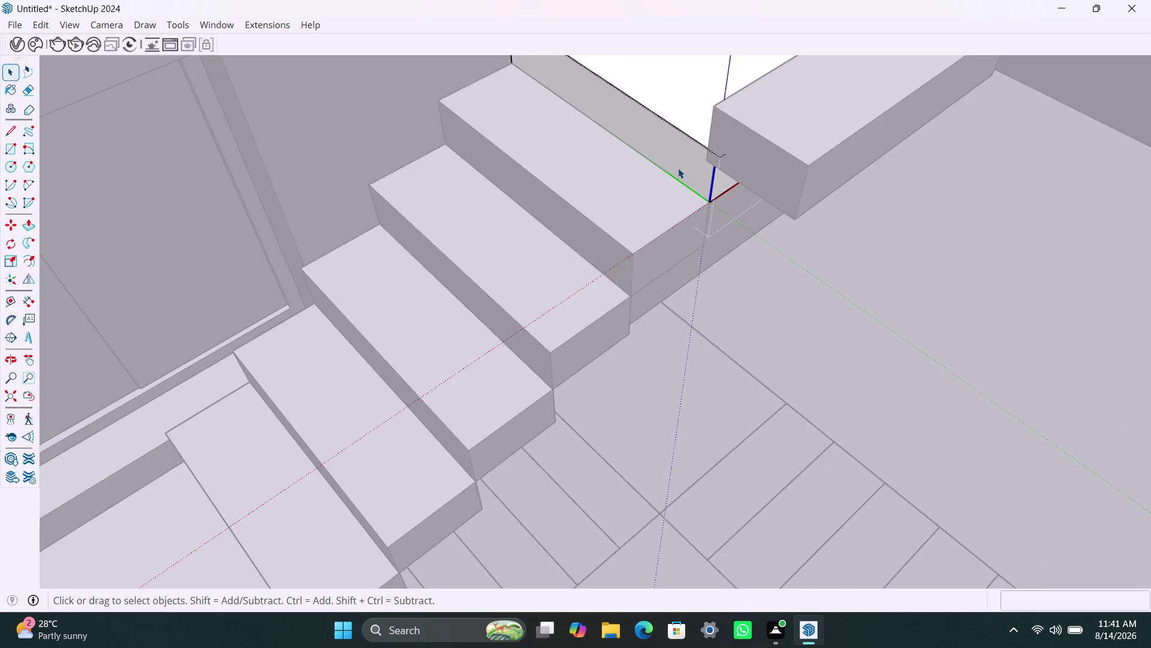
click(679, 168)
key(p)
click(680, 168)
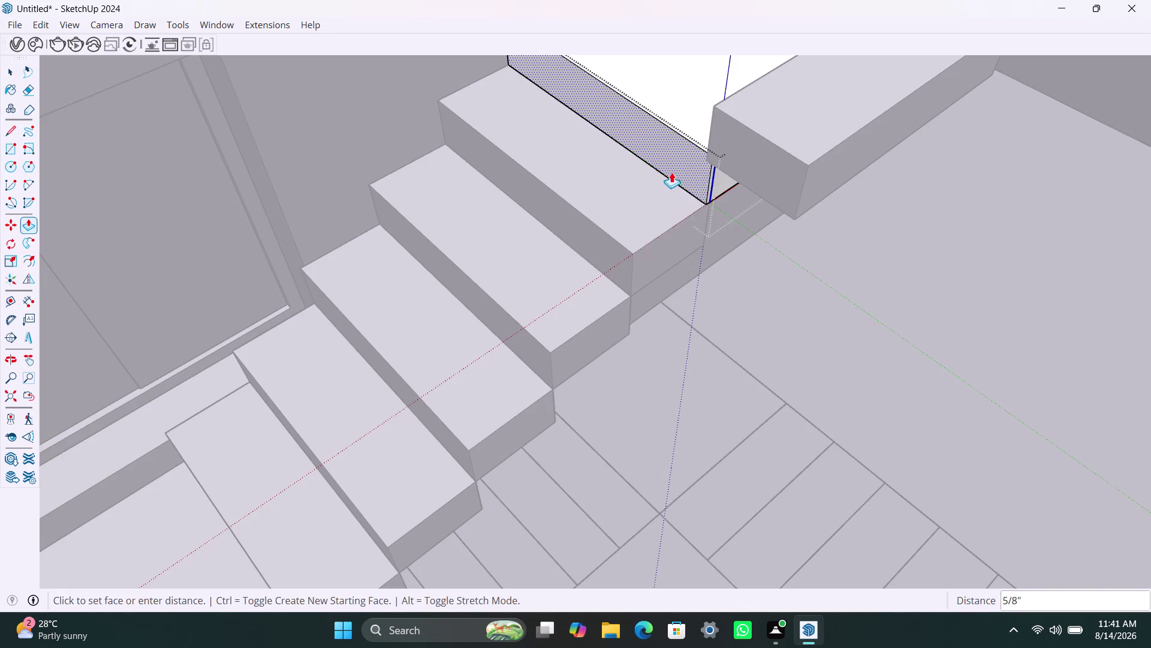
click(735, 157)
key(space)
click(880, 261)
scroll(down, 3)
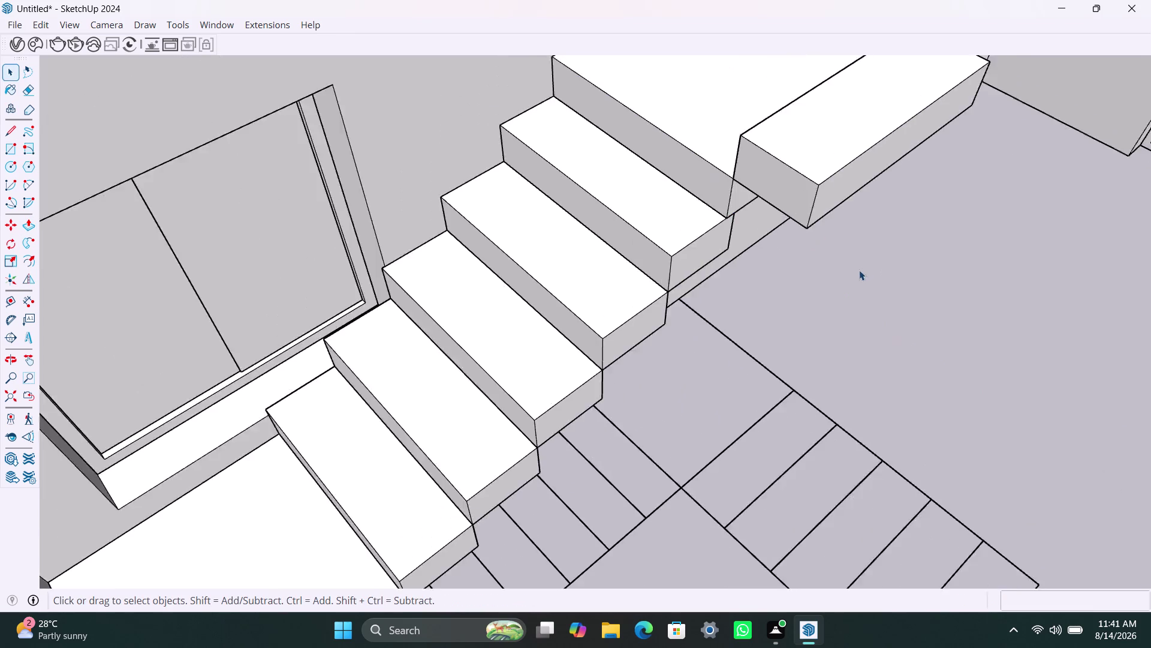
scroll(down, 3)
scroll(up, 3)
middle_drag(807, 287, 799, 290)
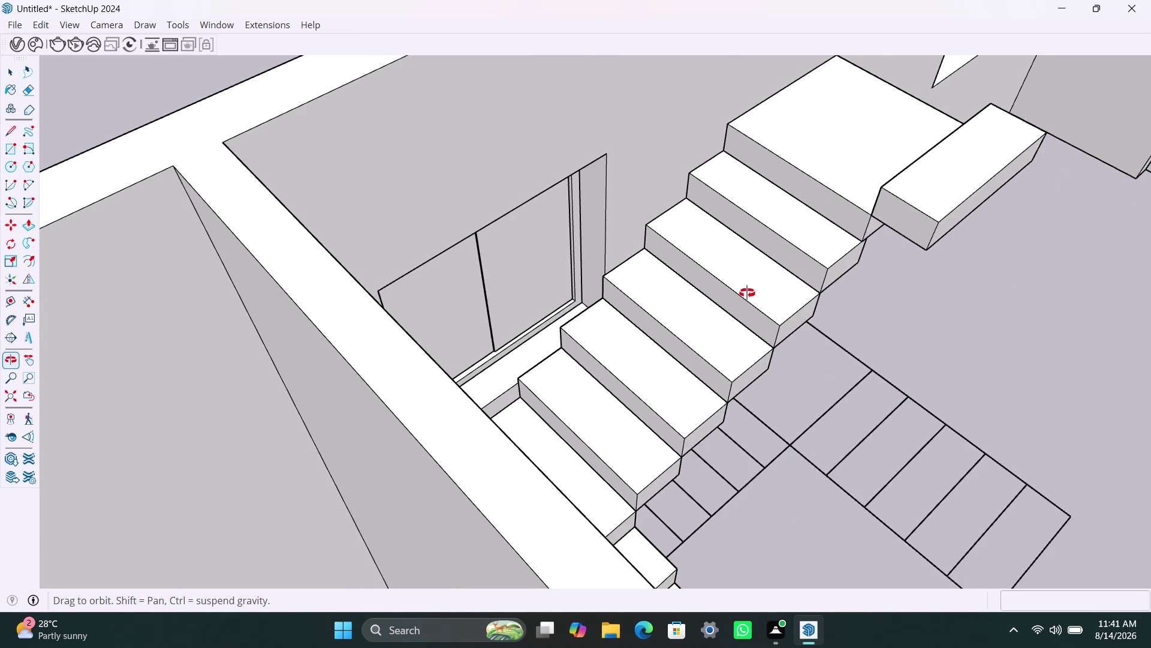
middle_drag(799, 291, 611, 271)
scroll(down, 3)
middle_drag(800, 372, 750, 357)
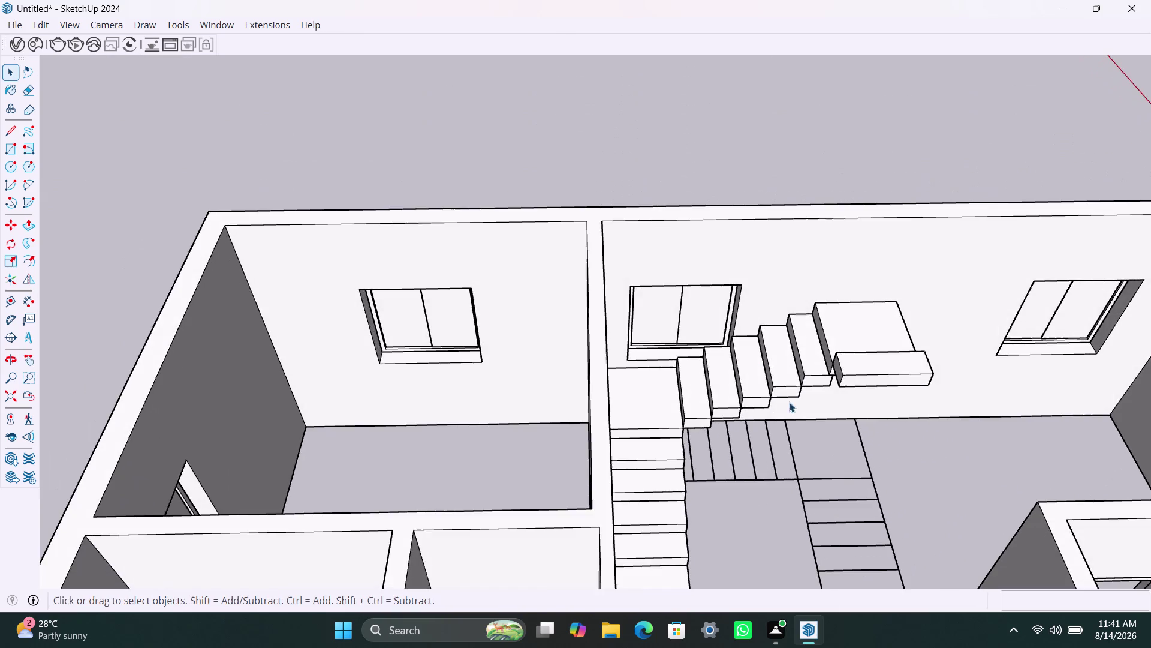
scroll(down, 3)
middle_drag(889, 428, 528, 371)
scroll(down, 3)
scroll(down, 3)
middle_drag(774, 497, 391, 491)
scroll(up, 3)
middle_drag(448, 483, 290, 538)
scroll(up, 3)
scroll(down, 3)
middle_drag(447, 400, 301, 476)
scroll(up, 3)
middle_drag(434, 306, 434, 316)
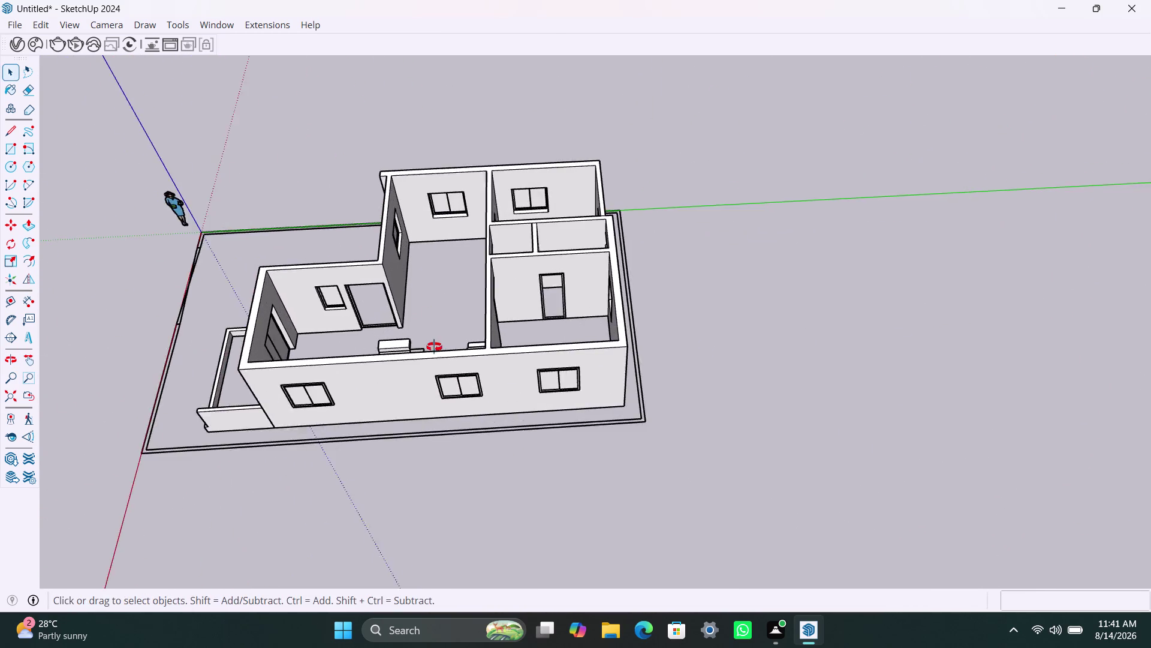
middle_drag(434, 316, 434, 429)
scroll(up, 3)
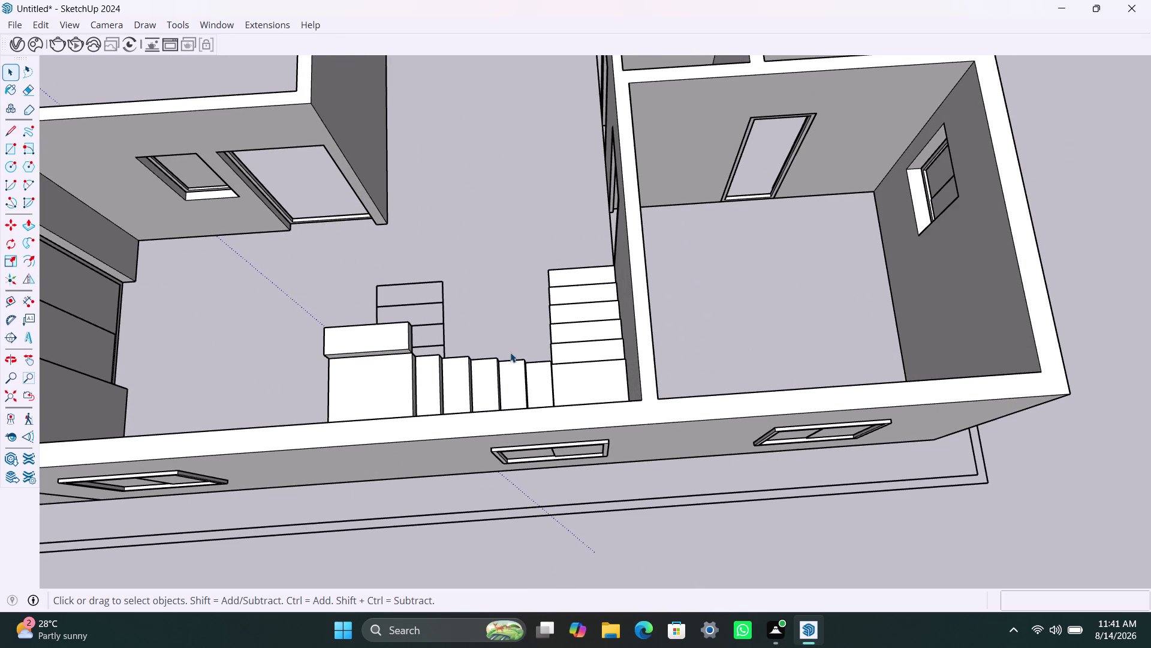
drag(530, 371, 558, 379)
scroll(down, 3)
middle_drag(408, 339, 414, 509)
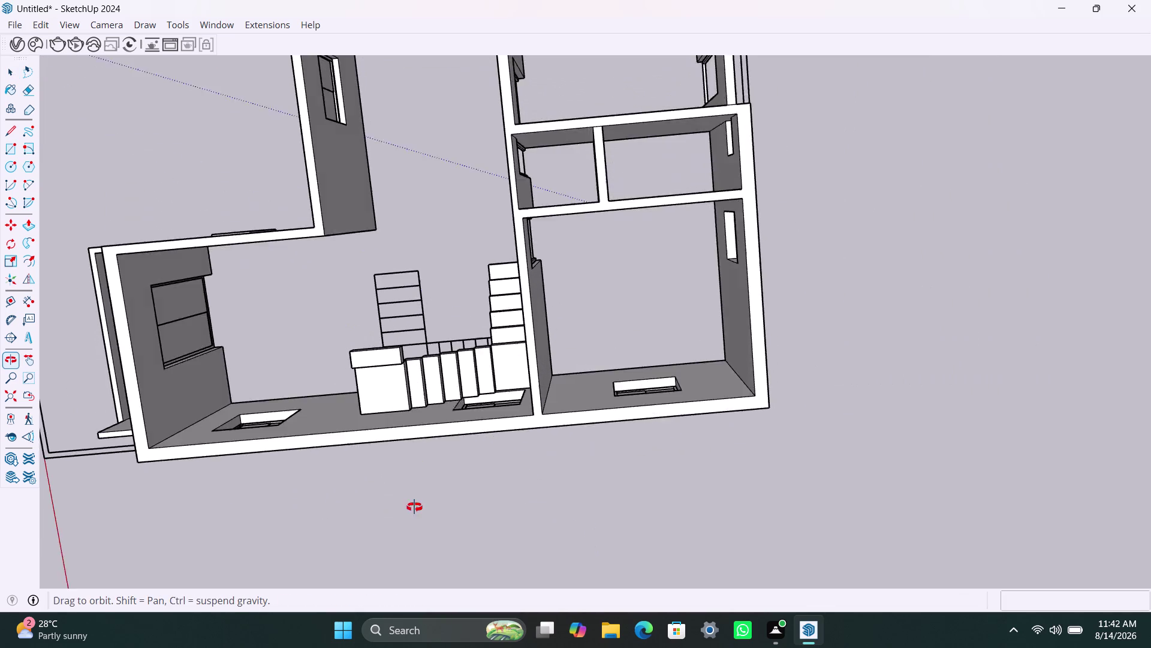
middle_drag(414, 509, 415, 502)
scroll(up, 3)
middle_drag(379, 401, 470, 381)
scroll(up, 3)
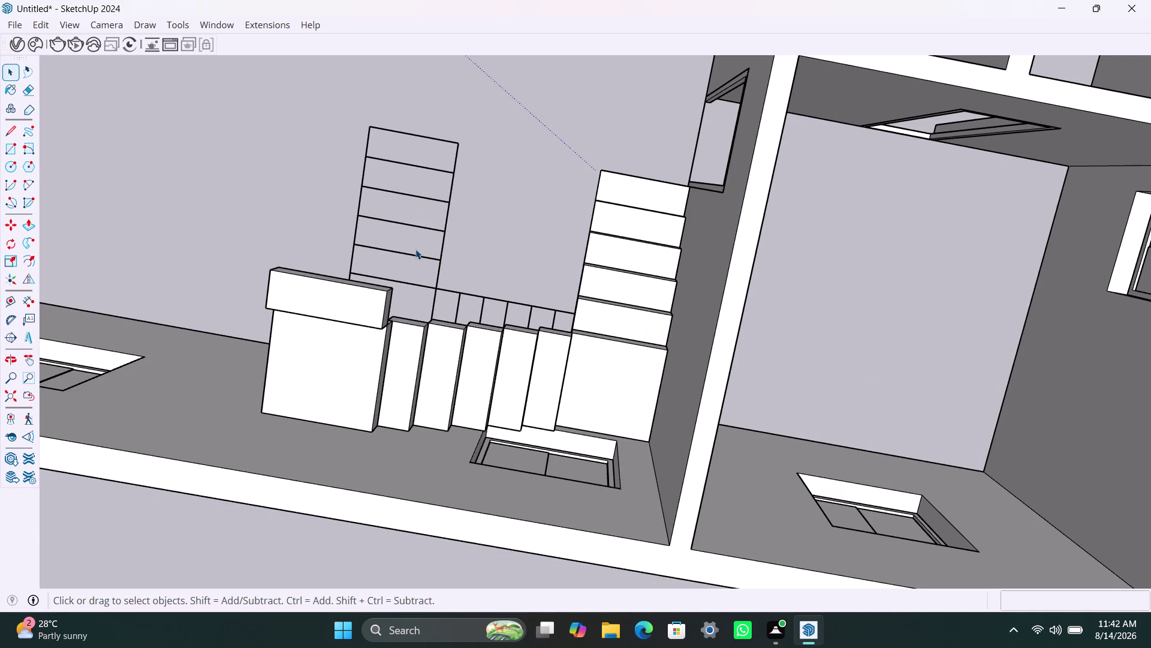
click(347, 307)
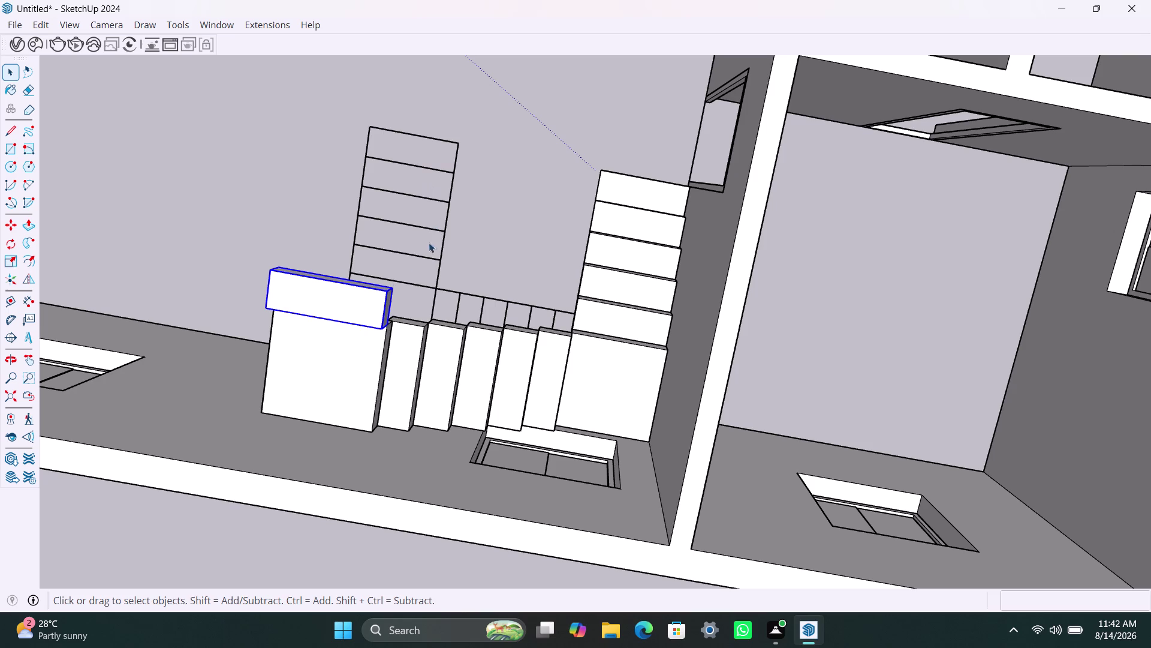
Copy the step block one step further and repeat it four times (X4).
key(m)
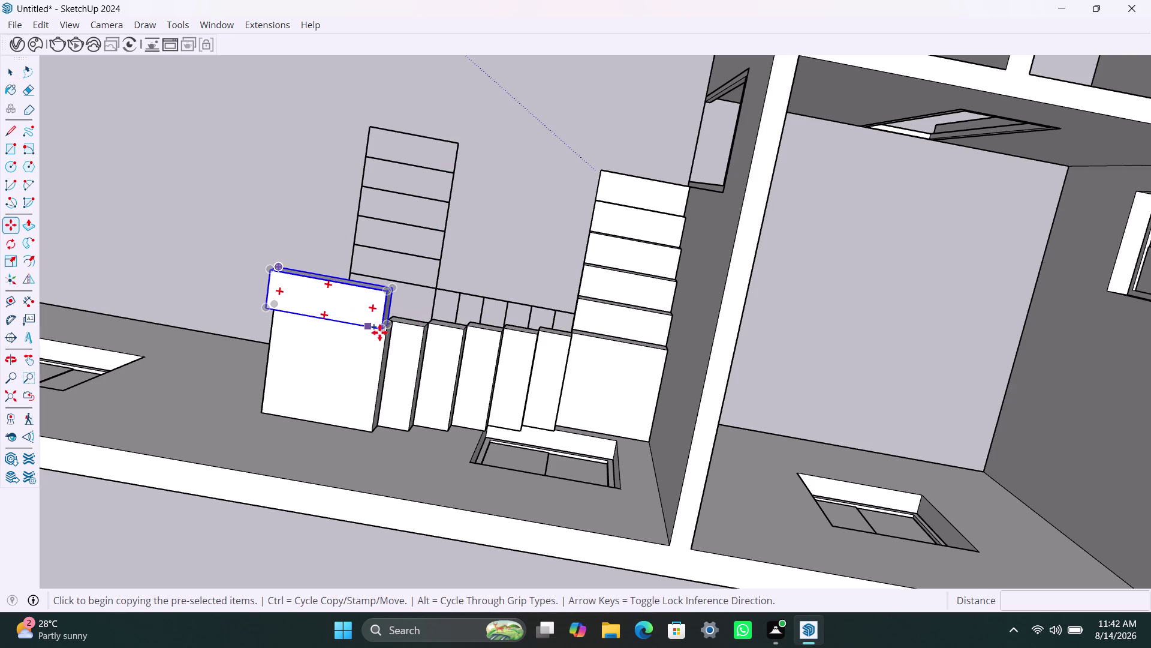
scroll(up, 3)
middle_drag(396, 349, 291, 268)
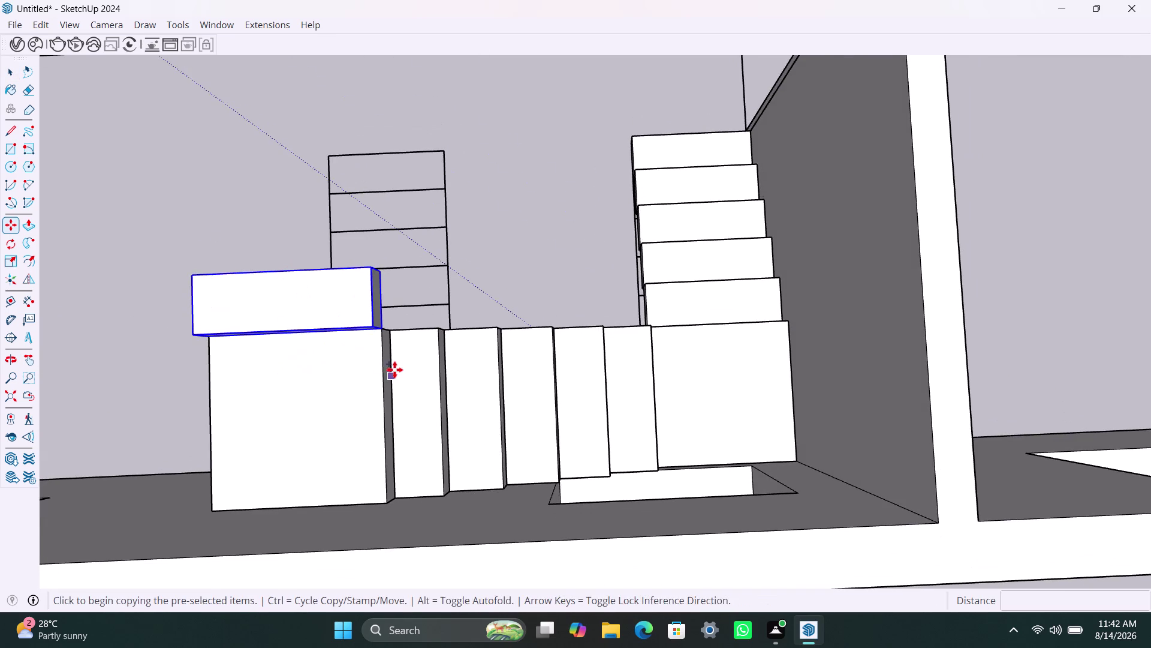
scroll(up, 3)
middle_drag(495, 418, 269, 316)
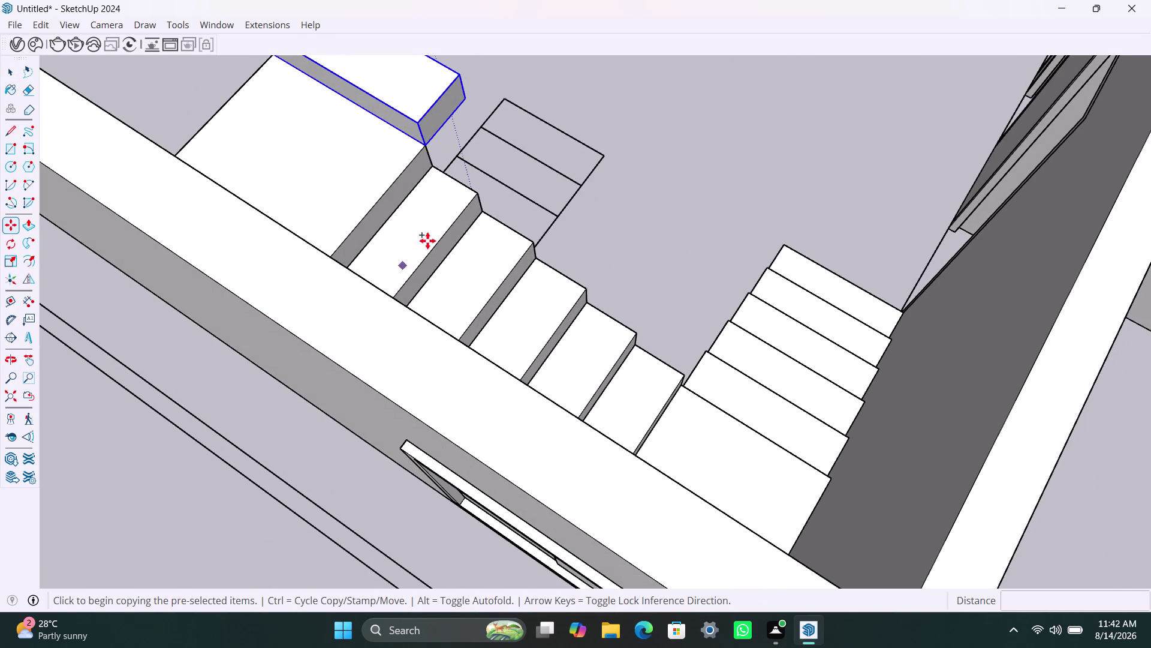
click(432, 149)
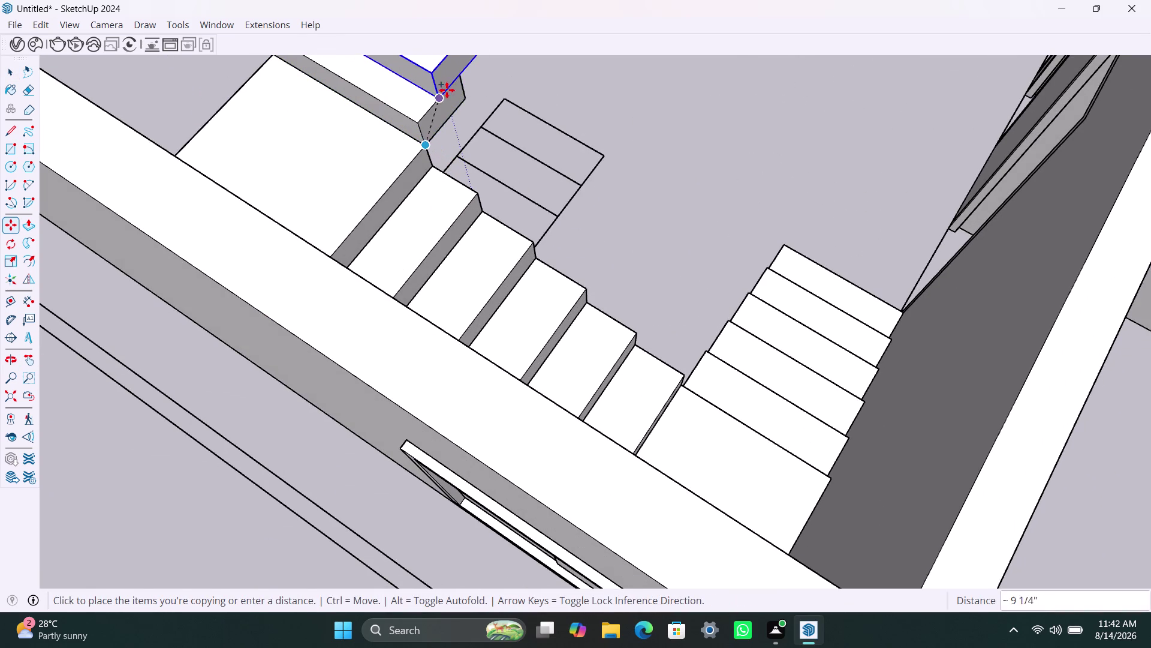
click(460, 76)
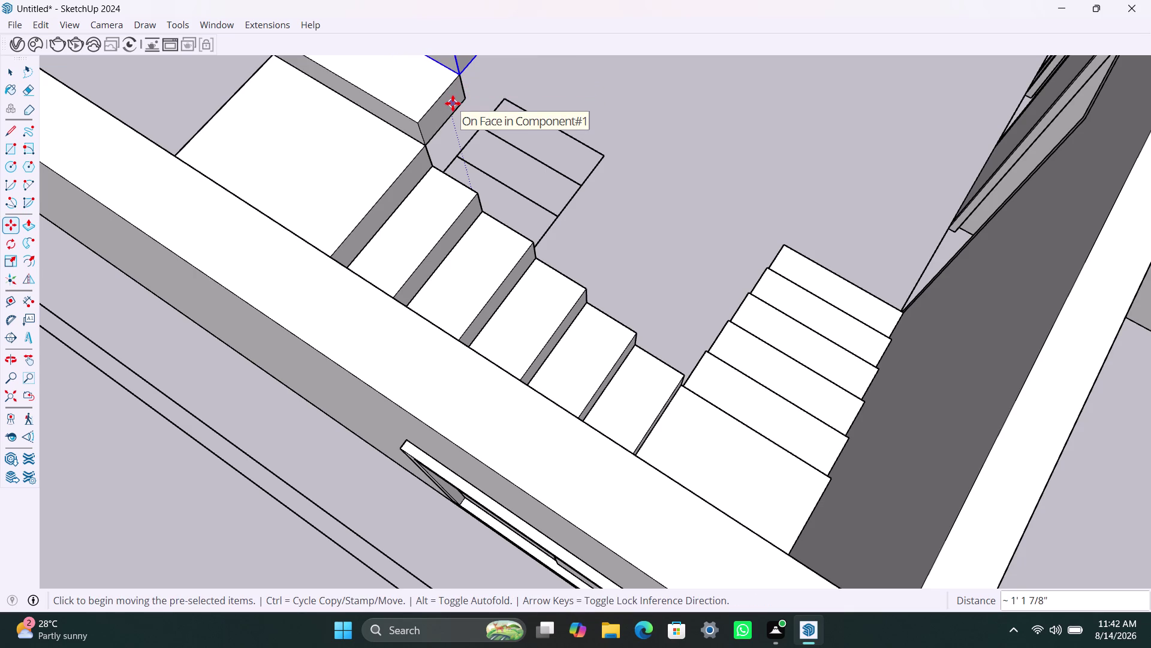
text(X4)
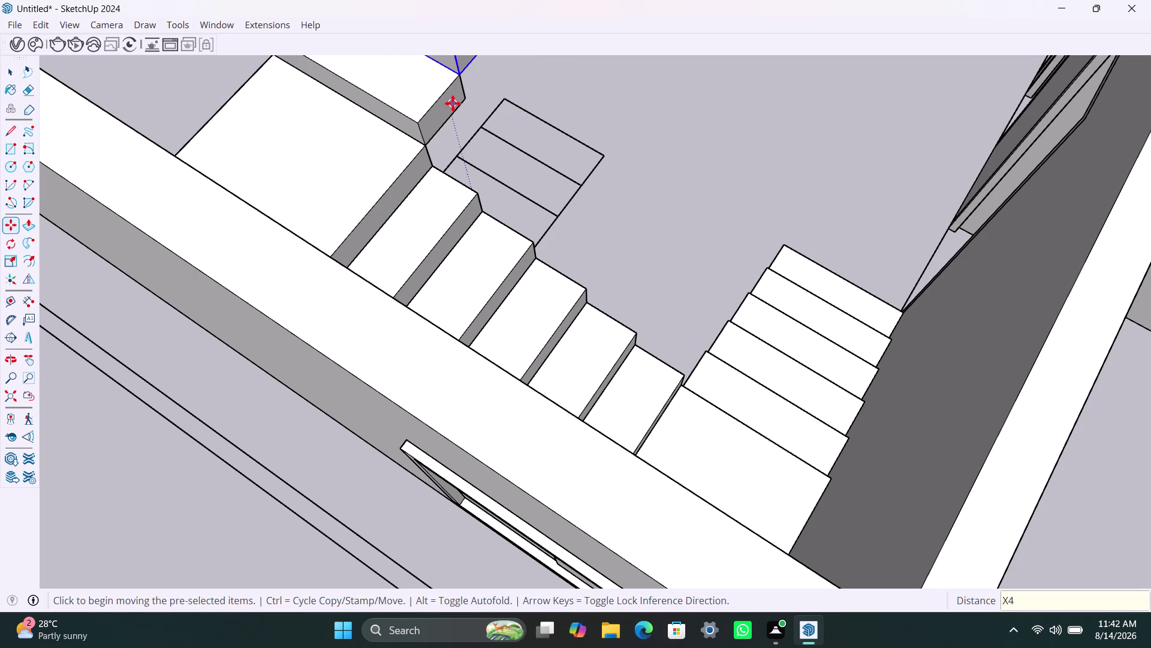
key(Return)
Orbit to review the new row of steps and clear the selection.
scroll(down, 3)
middle_drag(482, 131, 484, 141)
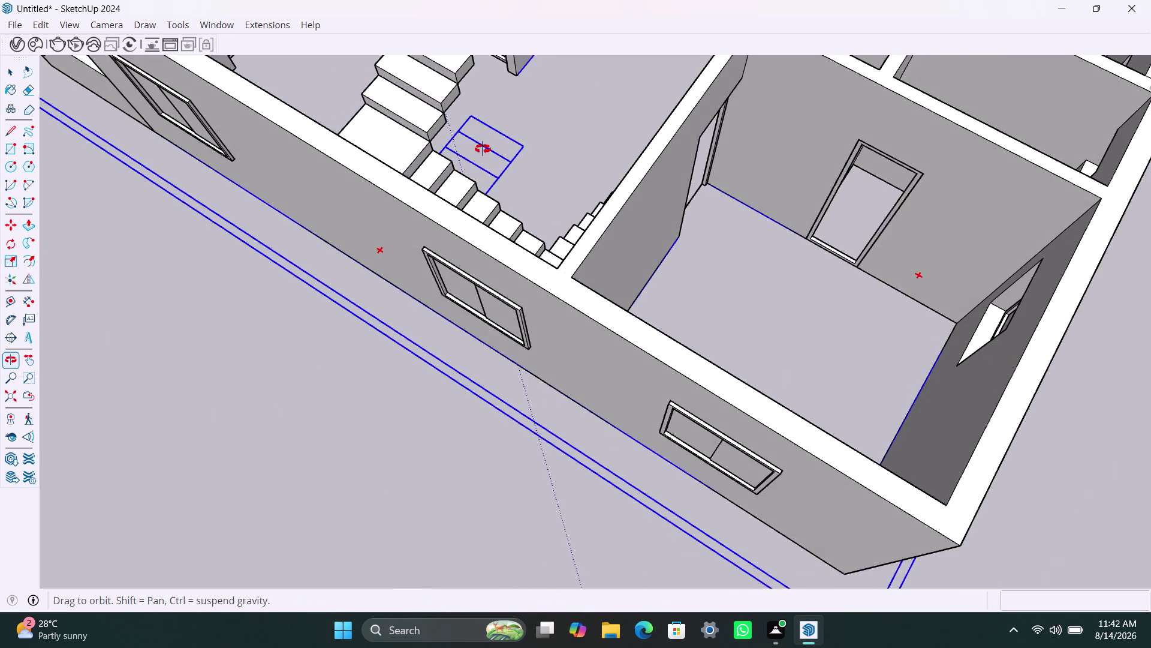
middle_drag(483, 141, 393, 388)
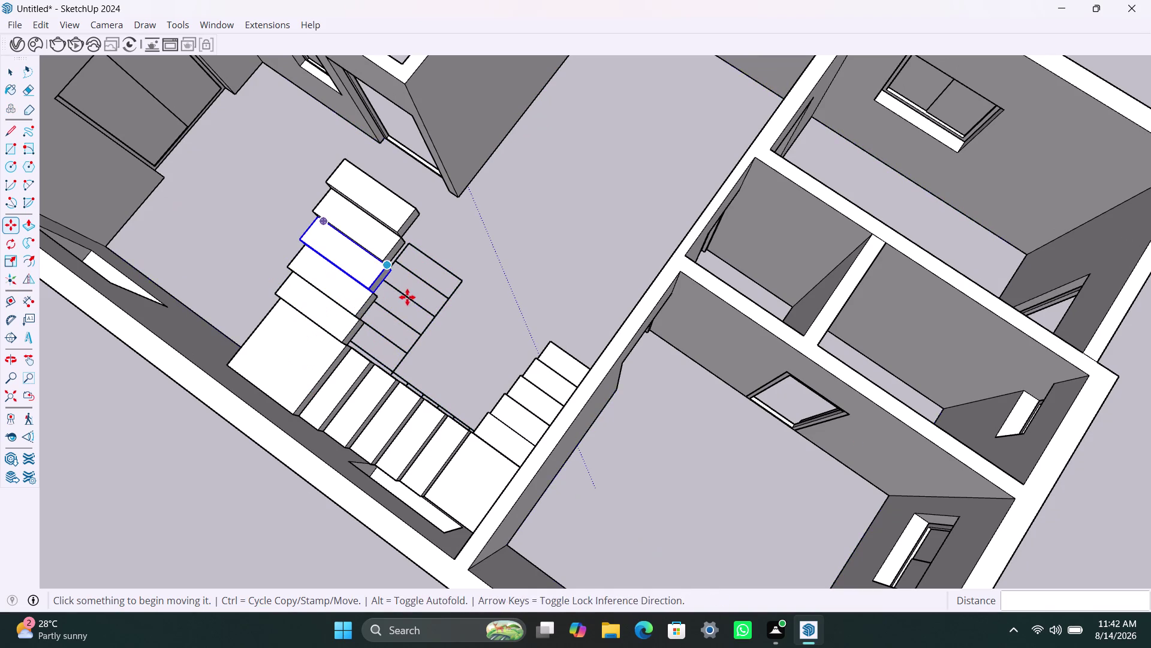
key(space)
click(491, 236)
scroll(down, 3)
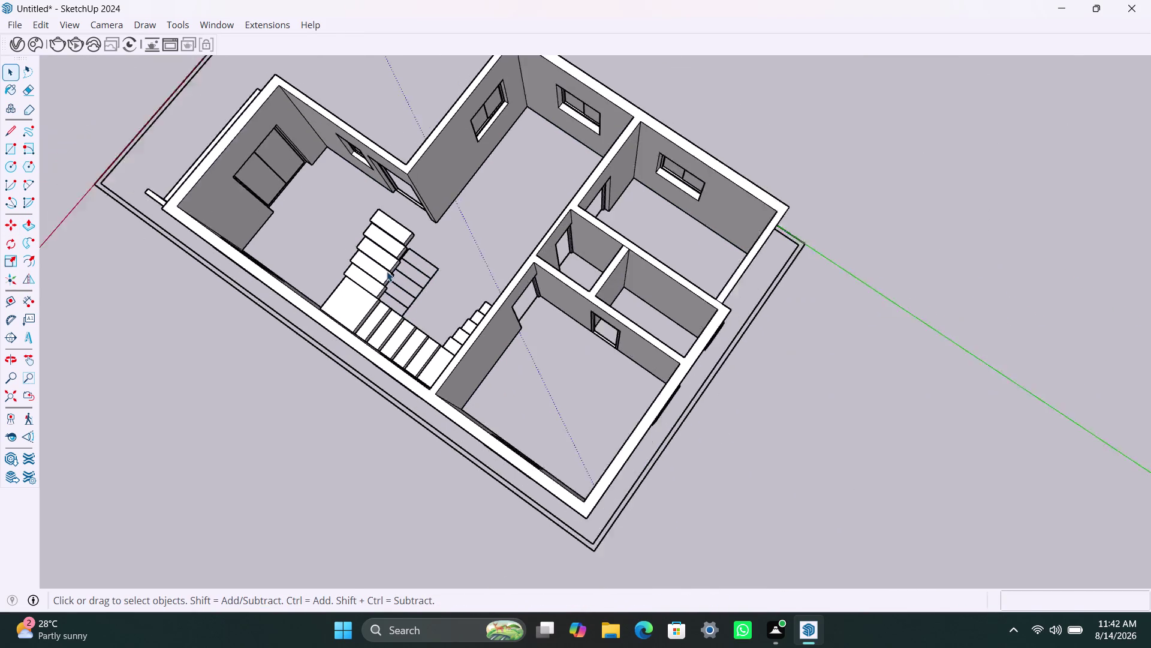
middle_drag(376, 282, 645, 277)
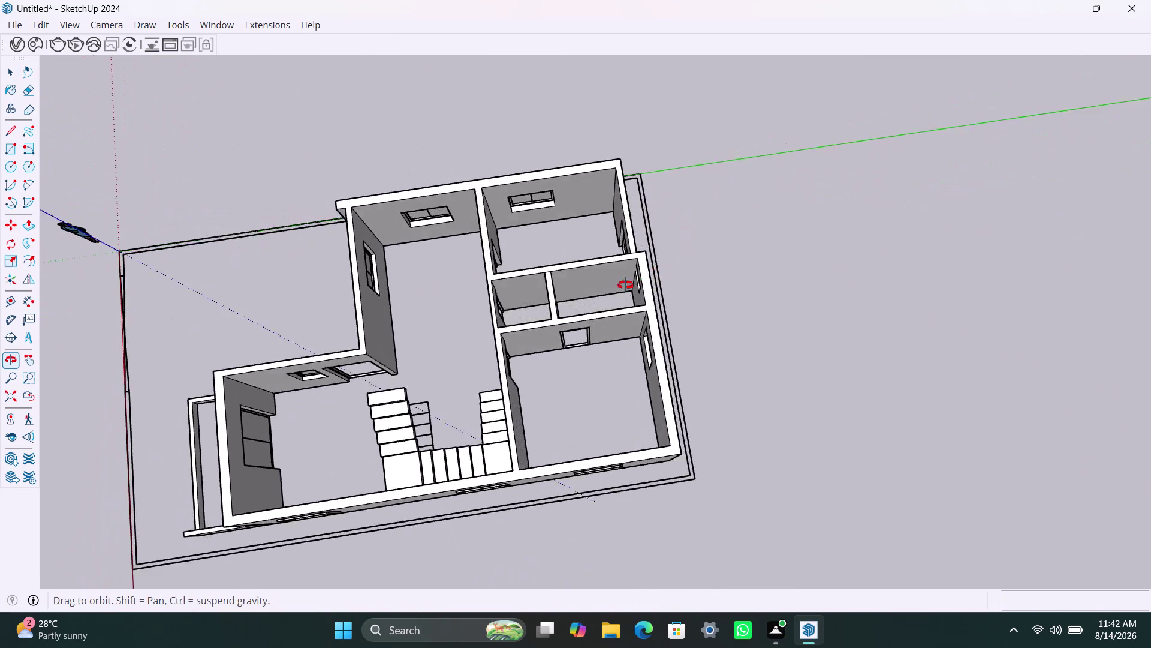
middle_drag(646, 278, 352, 138)
scroll(down, 3)
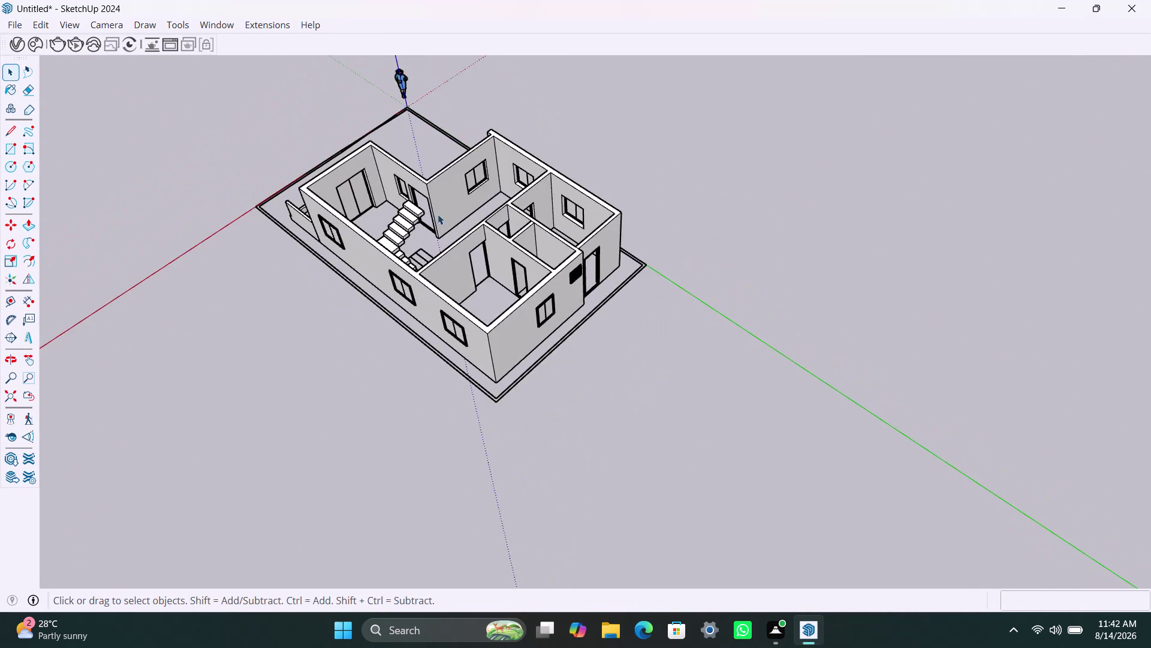
middle_drag(438, 214, 267, 156)
scroll(up, 3)
middle_drag(512, 200, 437, 209)
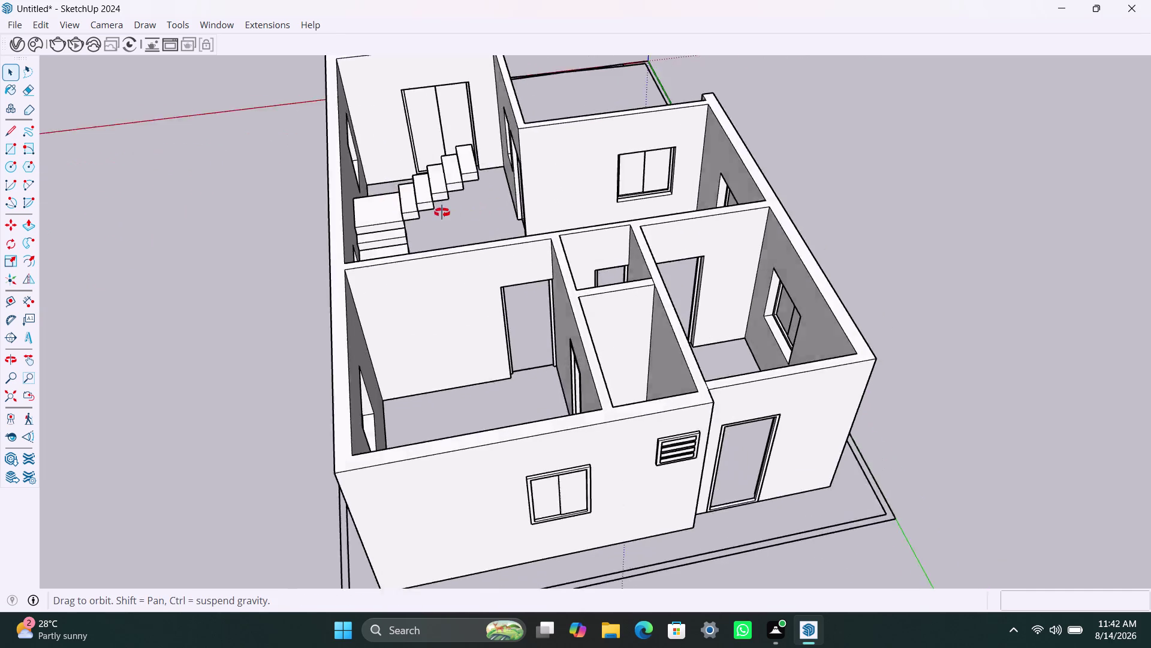
middle_drag(437, 210, 376, 178)
scroll(up, 3)
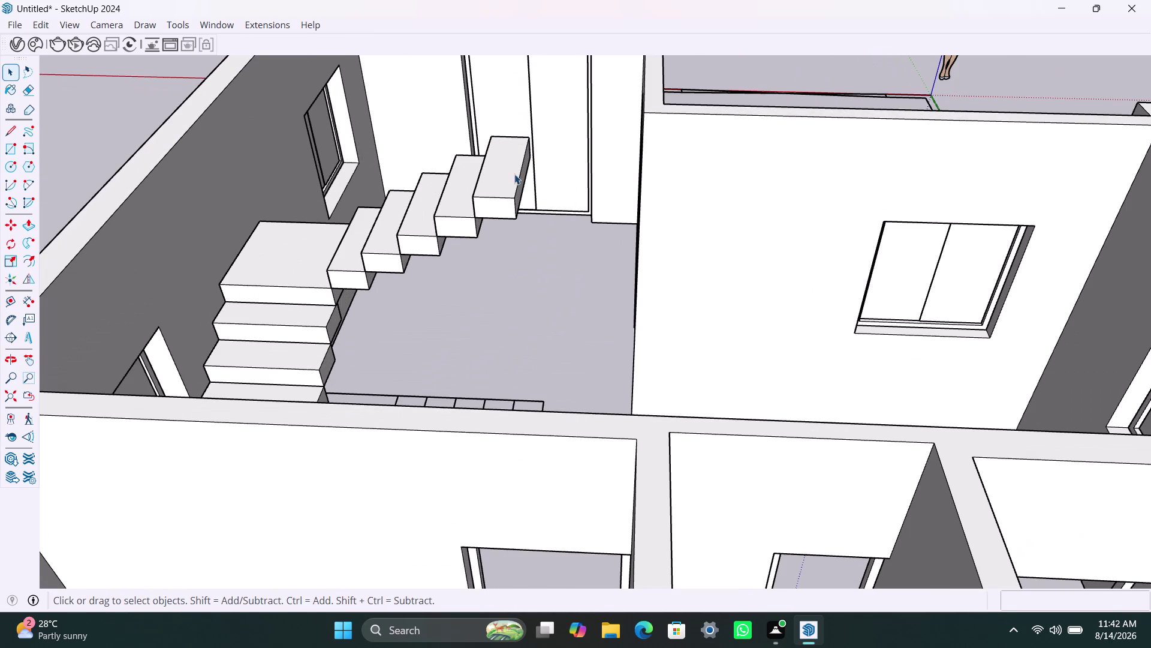
scroll(down, 3)
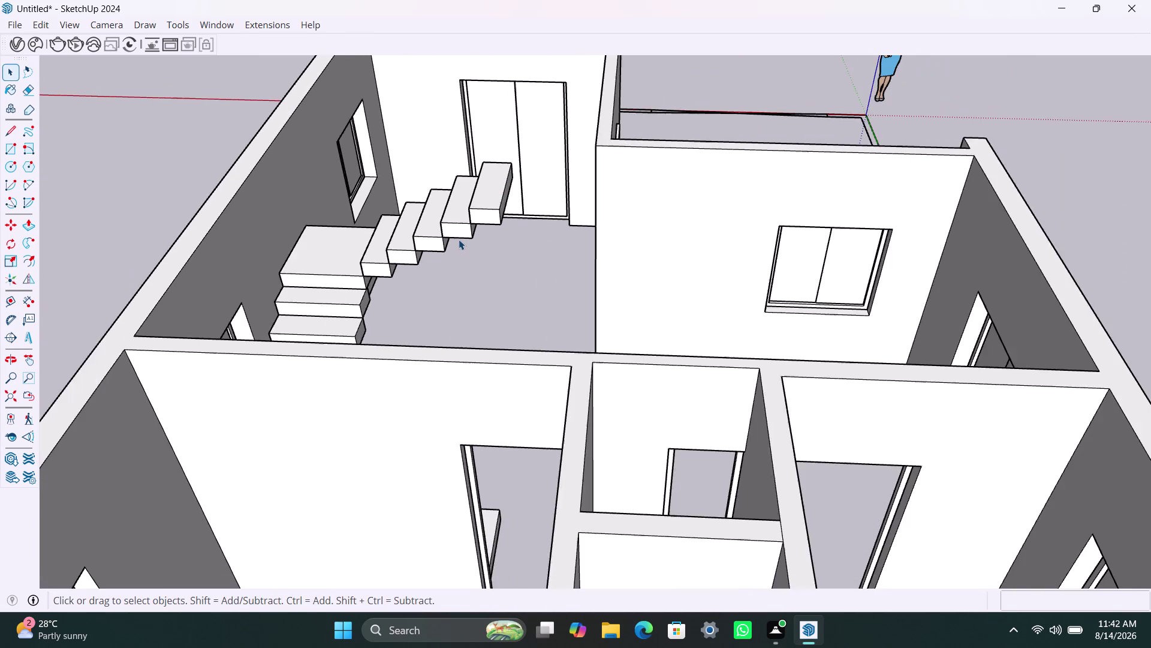
scroll(down, 3)
middle_drag(458, 236, 252, 324)
scroll(up, 3)
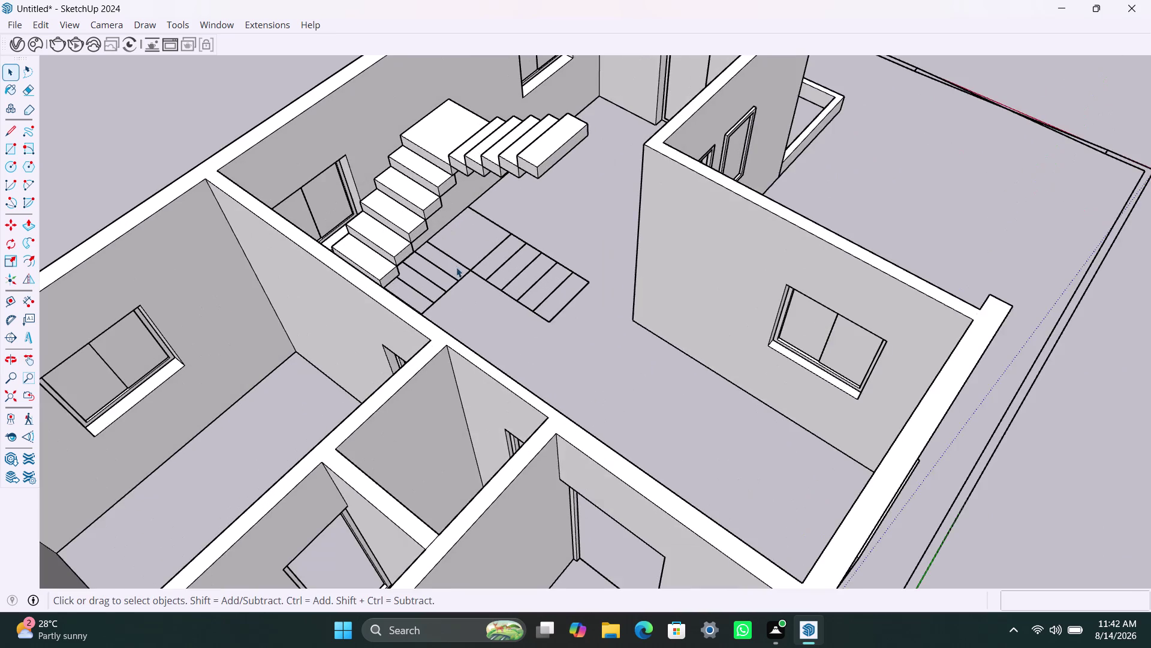
middle_drag(456, 273, 244, 301)
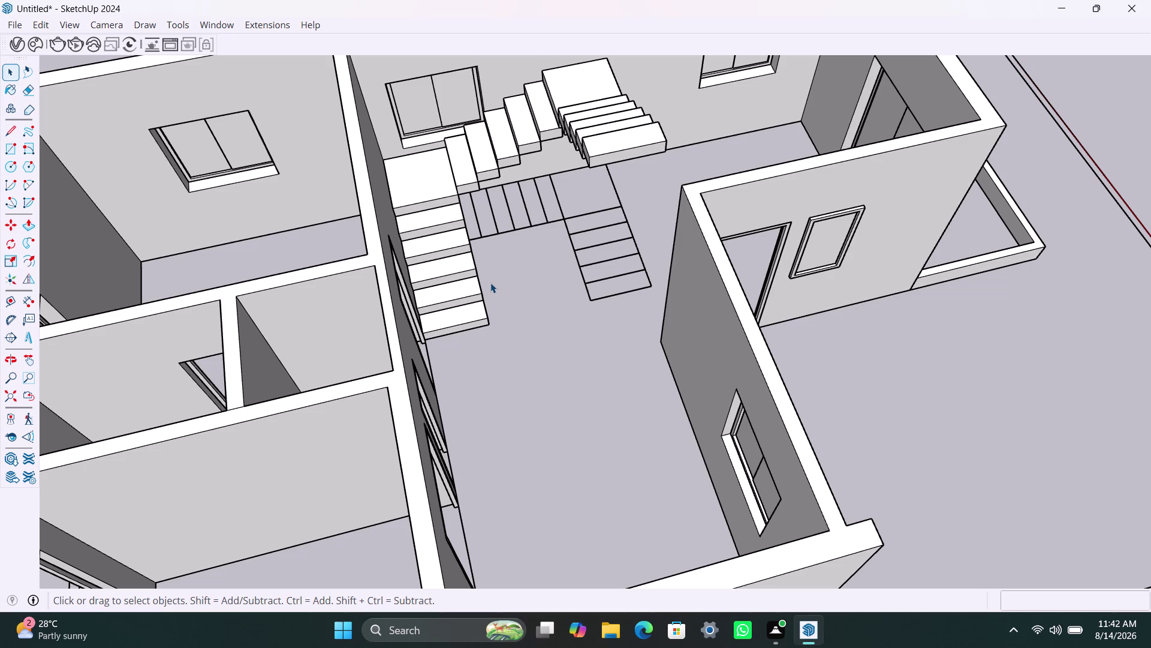
scroll(down, 3)
middle_drag(507, 249, 512, 258)
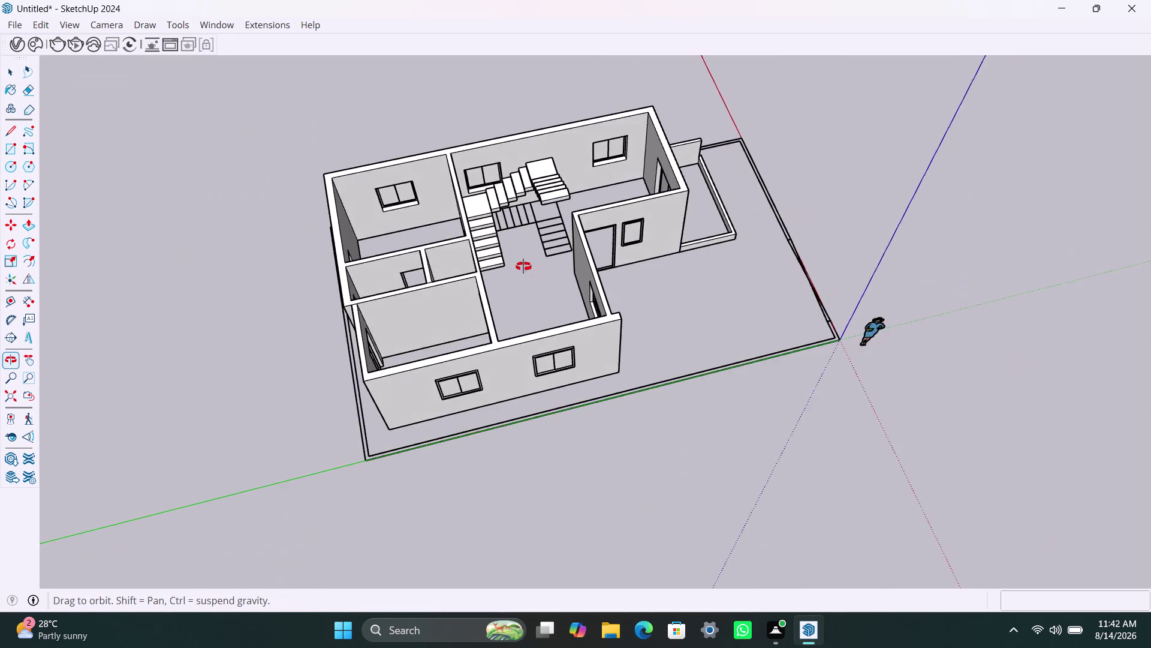
middle_drag(512, 258, 798, 246)
scroll(down, 3)
middle_drag(457, 286, 674, 283)
scroll(up, 3)
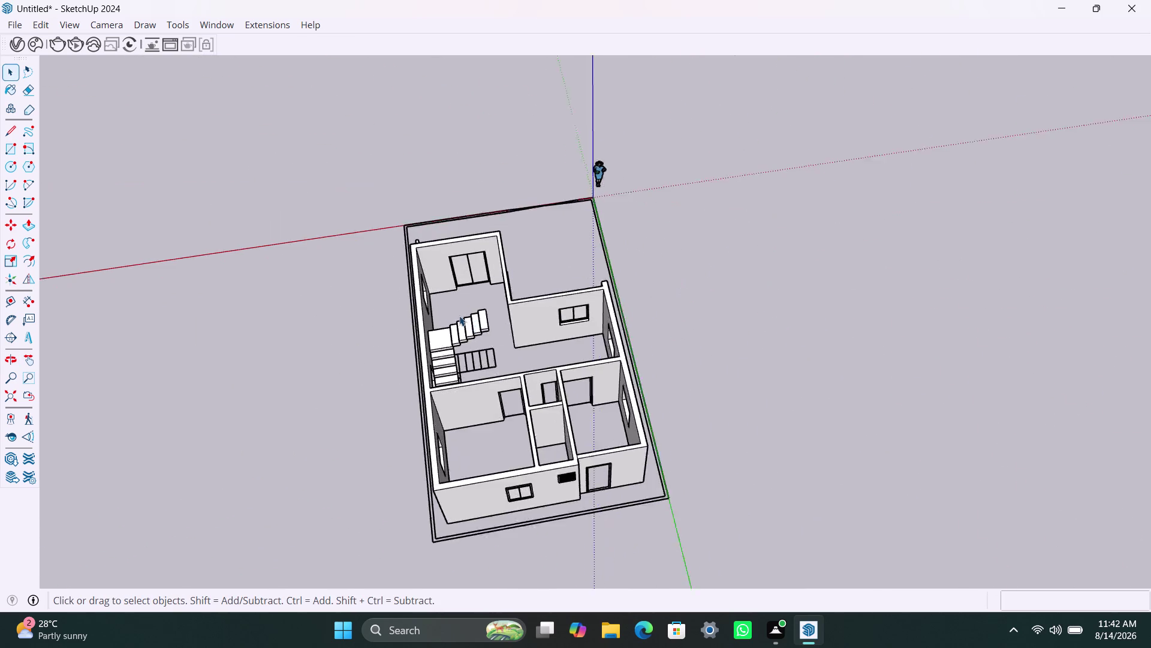
scroll(up, 3)
middle_drag(430, 380, 618, 369)
scroll(up, 3)
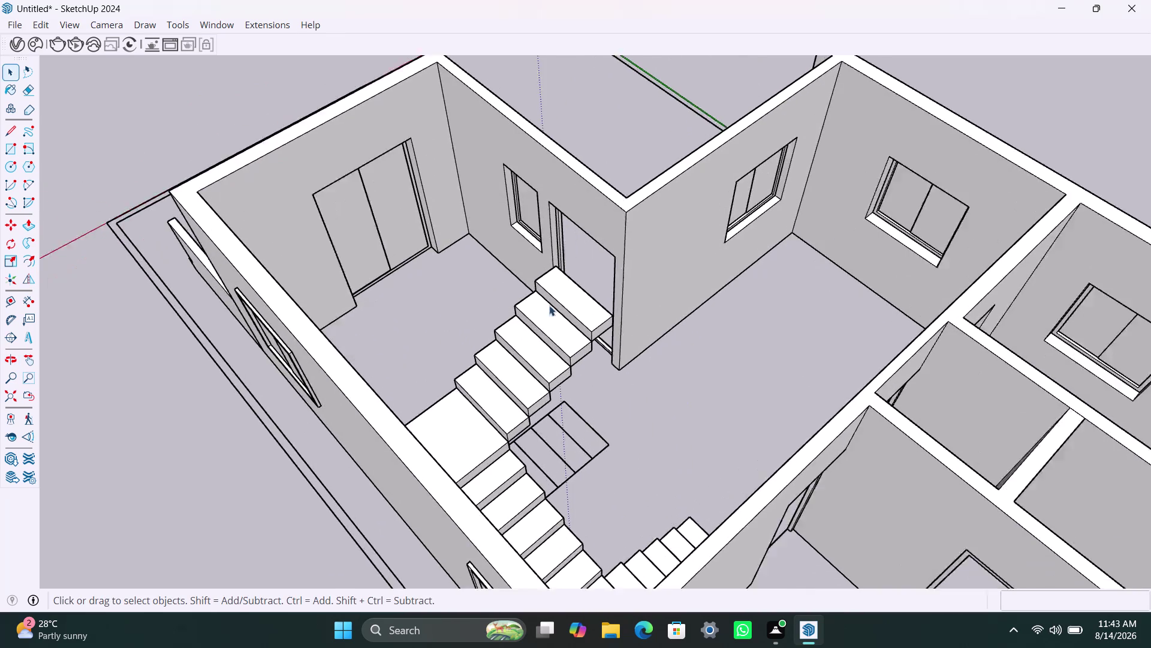
scroll(up, 3)
middle_drag(524, 347, 744, 154)
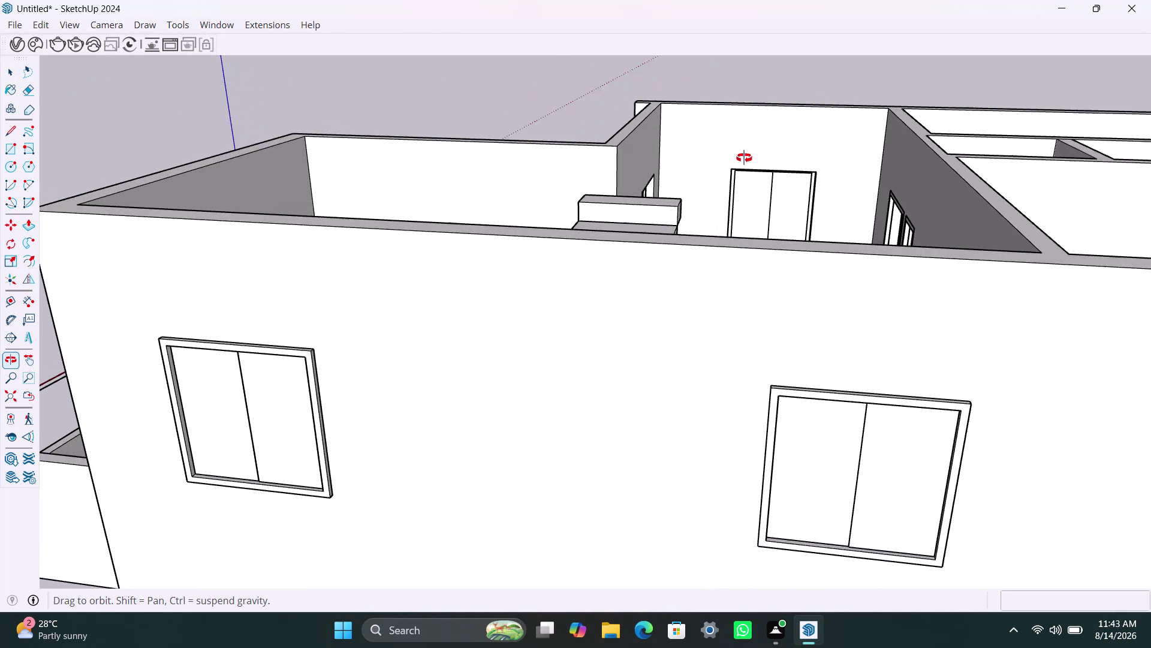
middle_drag(744, 154, 744, 158)
scroll(up, 3)
click(643, 200)
triple_click(646, 204)
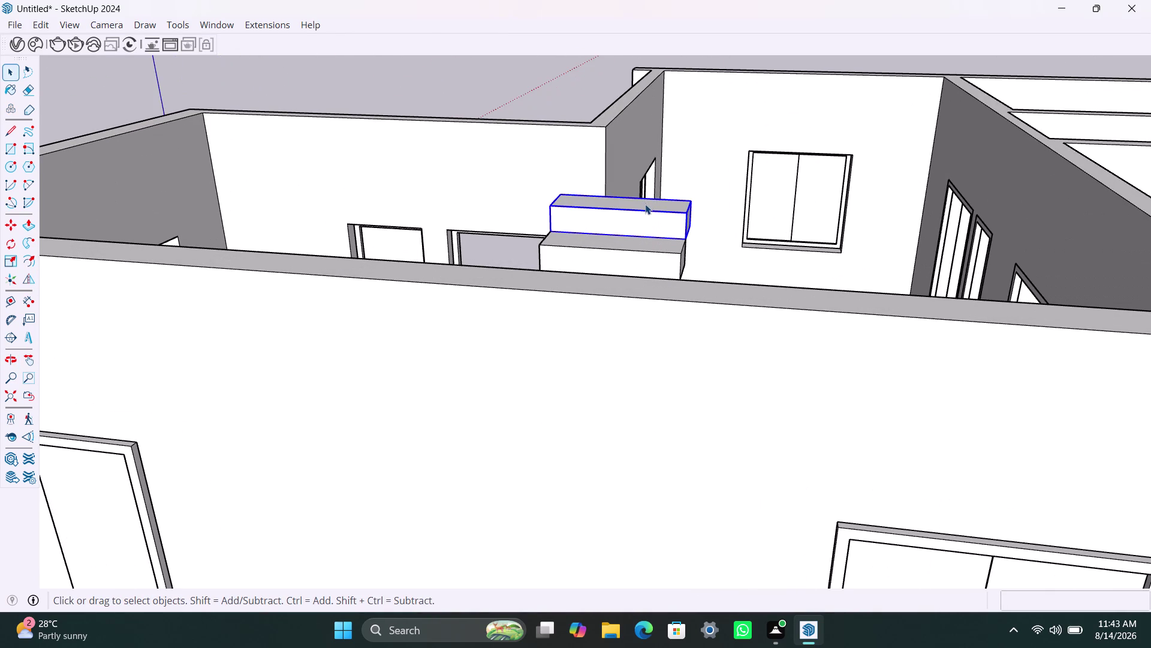
click(644, 202)
scroll(up, 3)
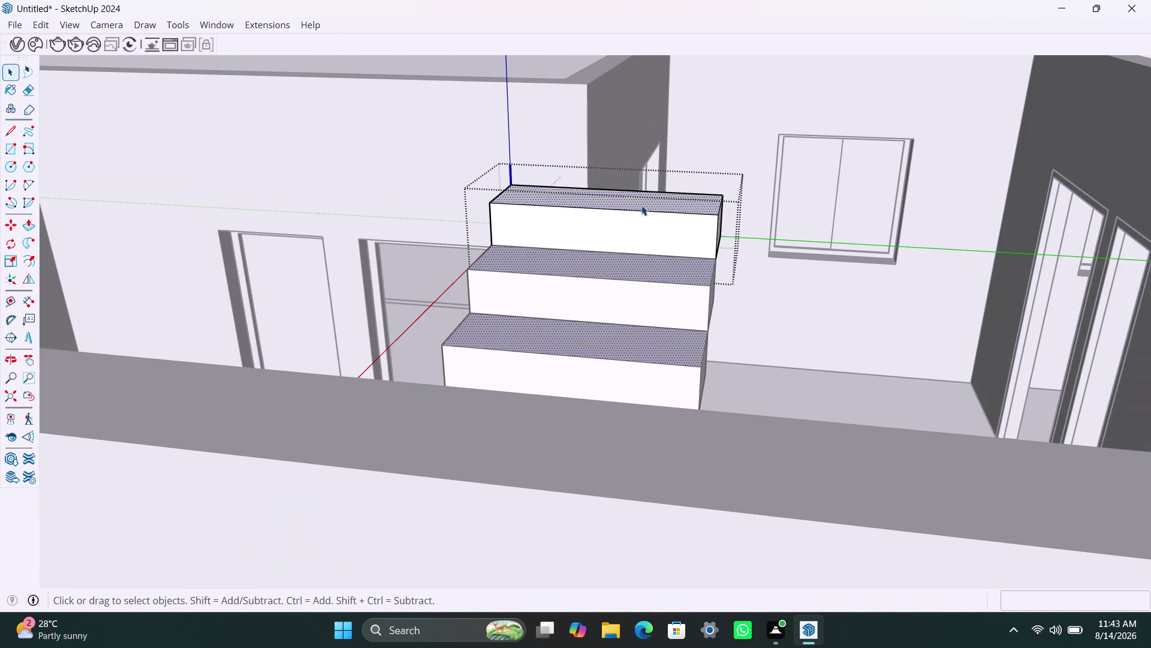
scroll(up, 3)
click(639, 202)
double_click(634, 191)
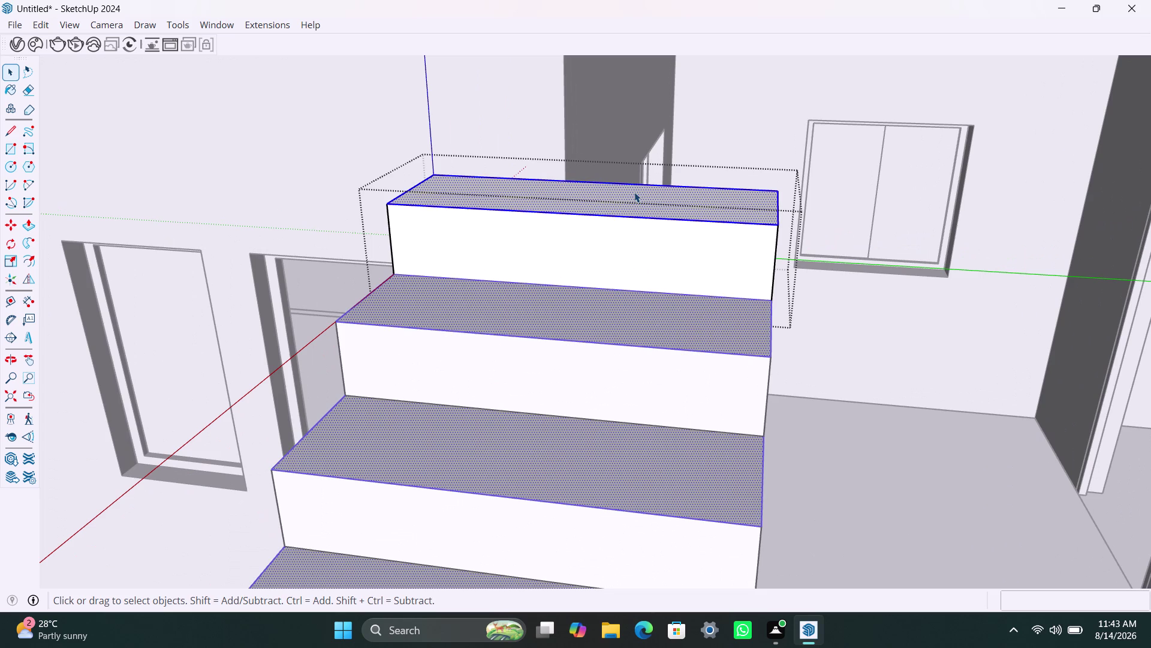
double_click(634, 195)
scroll(down, 3)
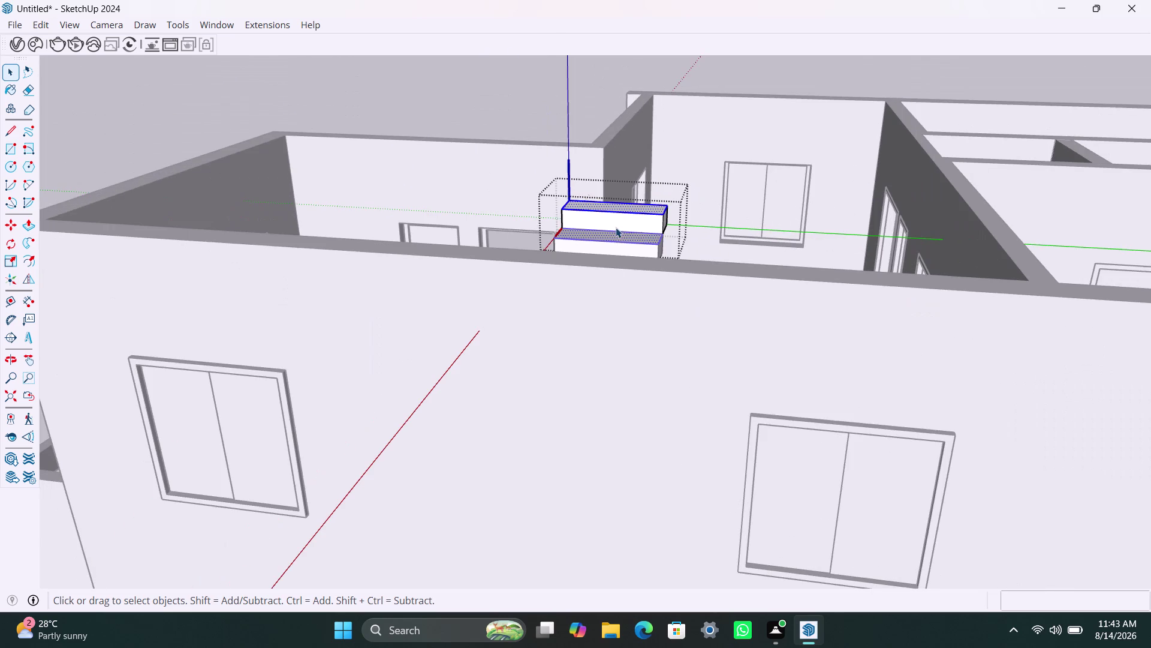
click(524, 97)
scroll(down, 3)
middle_drag(555, 271, 500, 426)
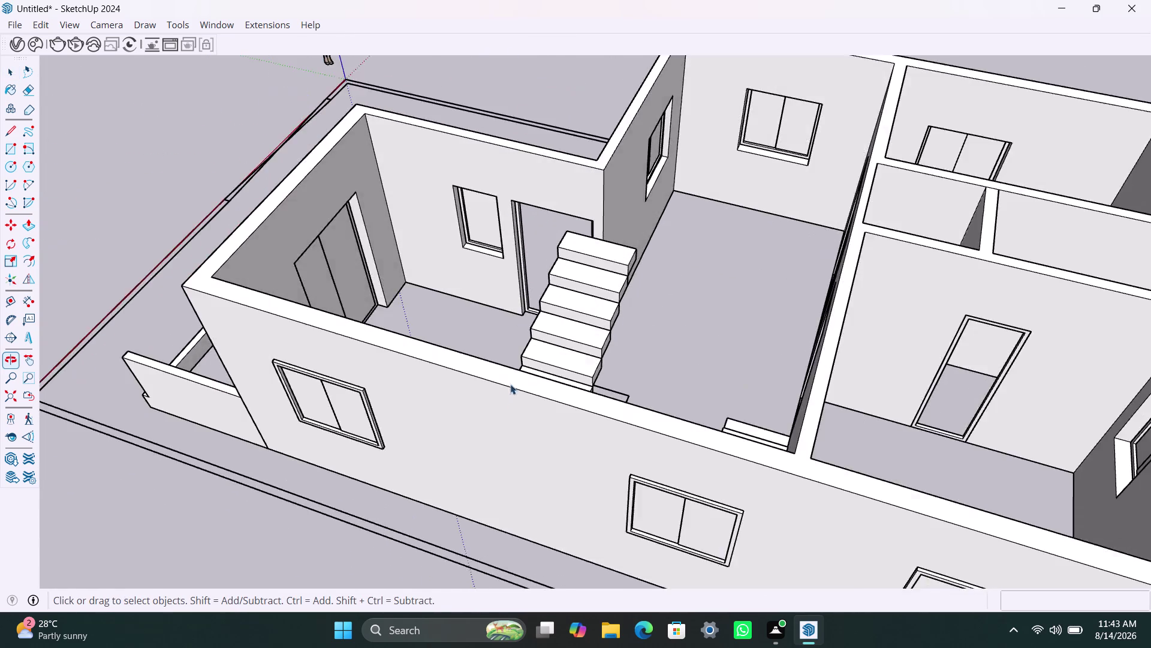
scroll(up, 3)
triple_click(494, 375)
click(495, 376)
double_click(495, 379)
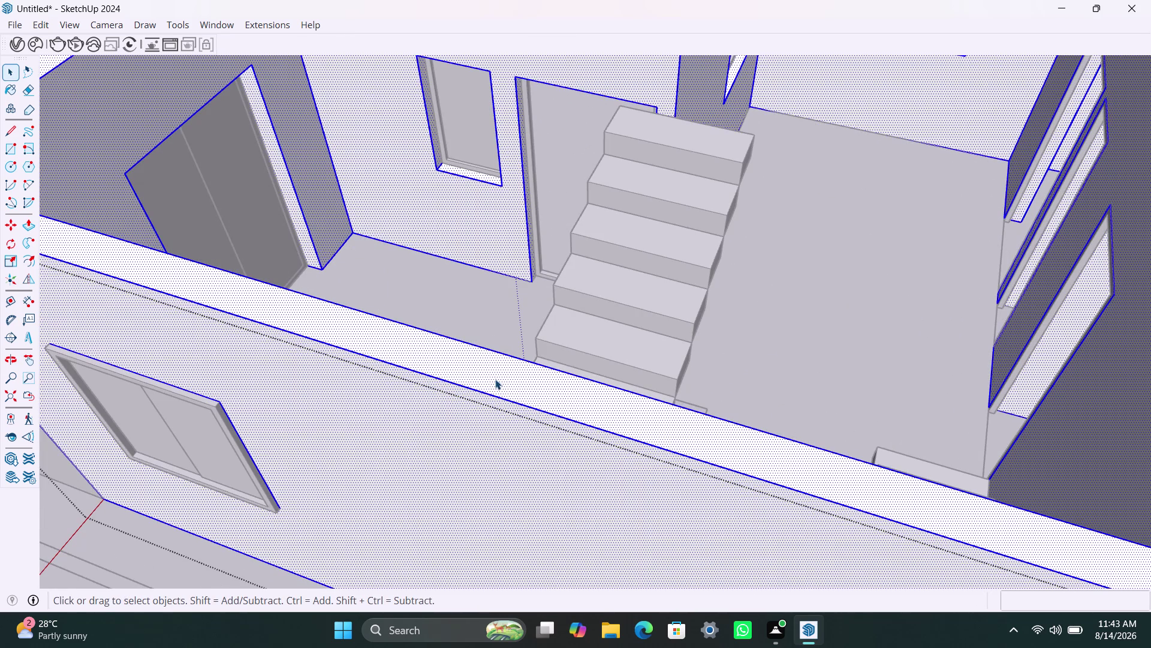
click(513, 381)
key(p)
click(518, 384)
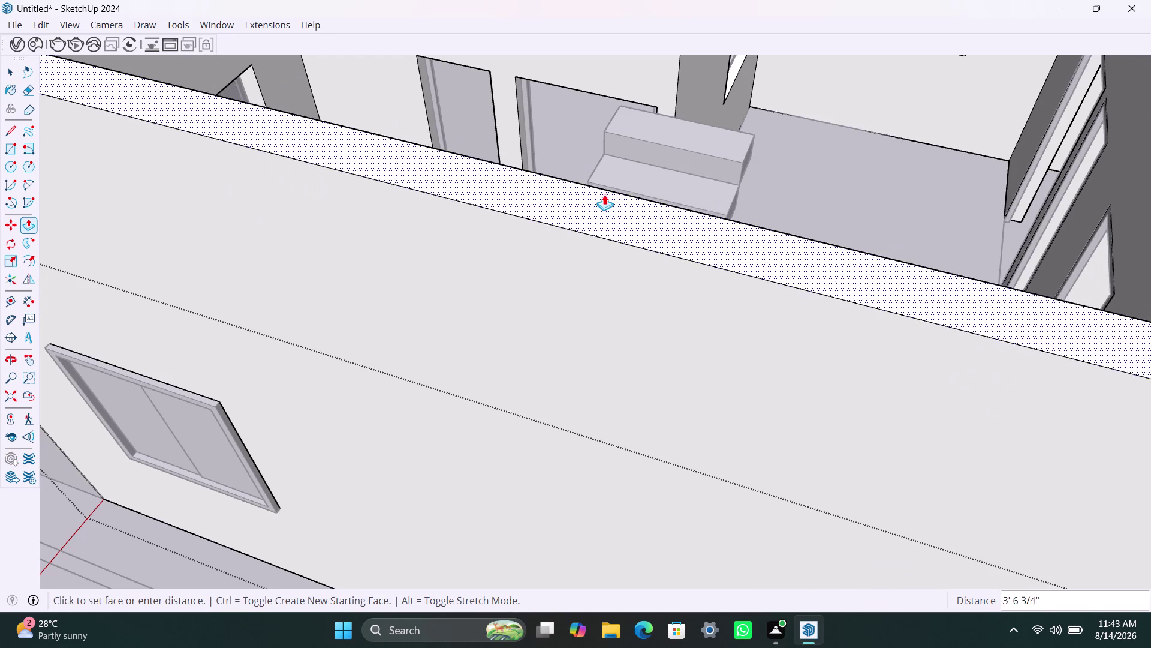
key(Escape)
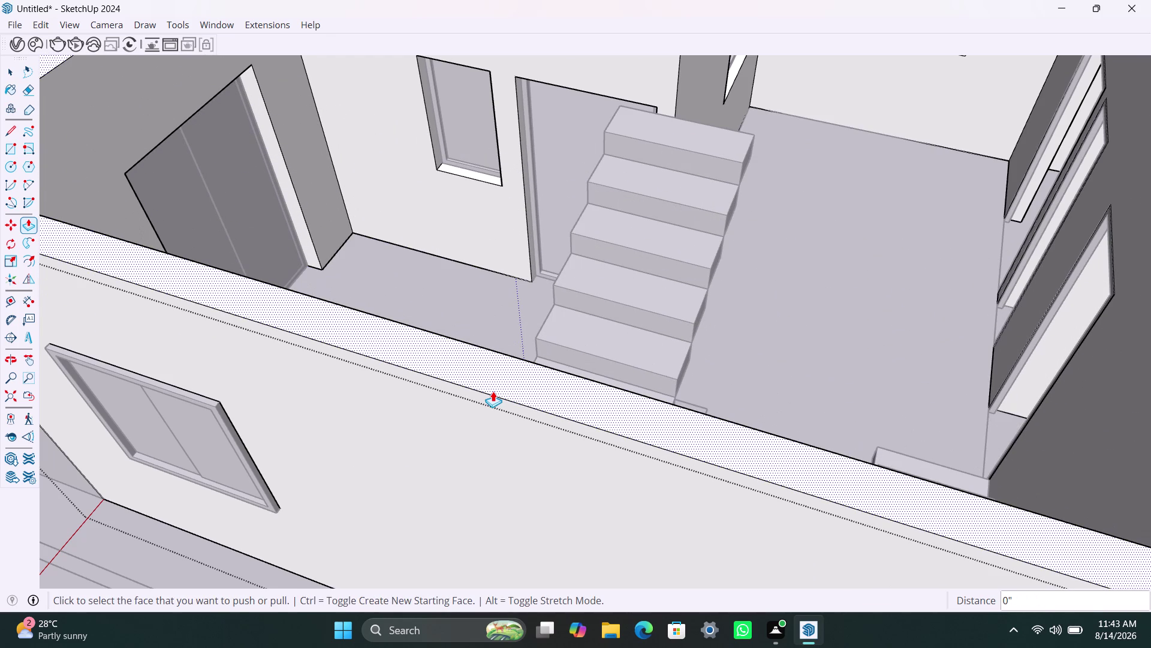
key(Escape)
key(Escape)
key(Escape)
scroll(down, 3)
key(space)
click(143, 223)
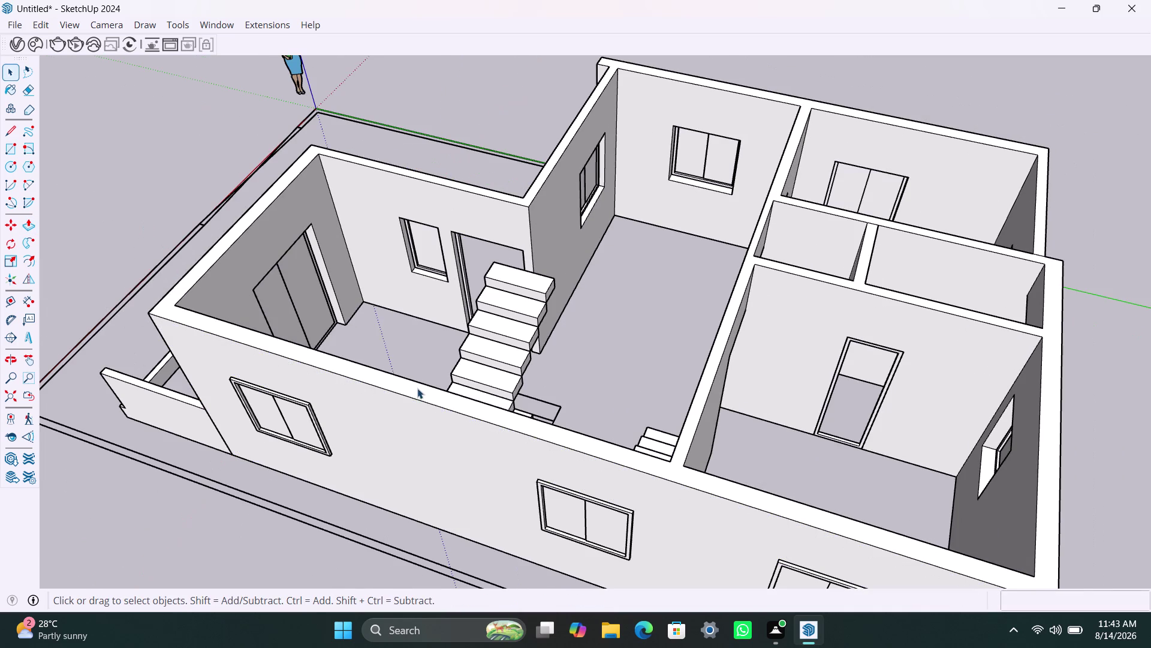
scroll(up, 3)
scroll(up, 3)
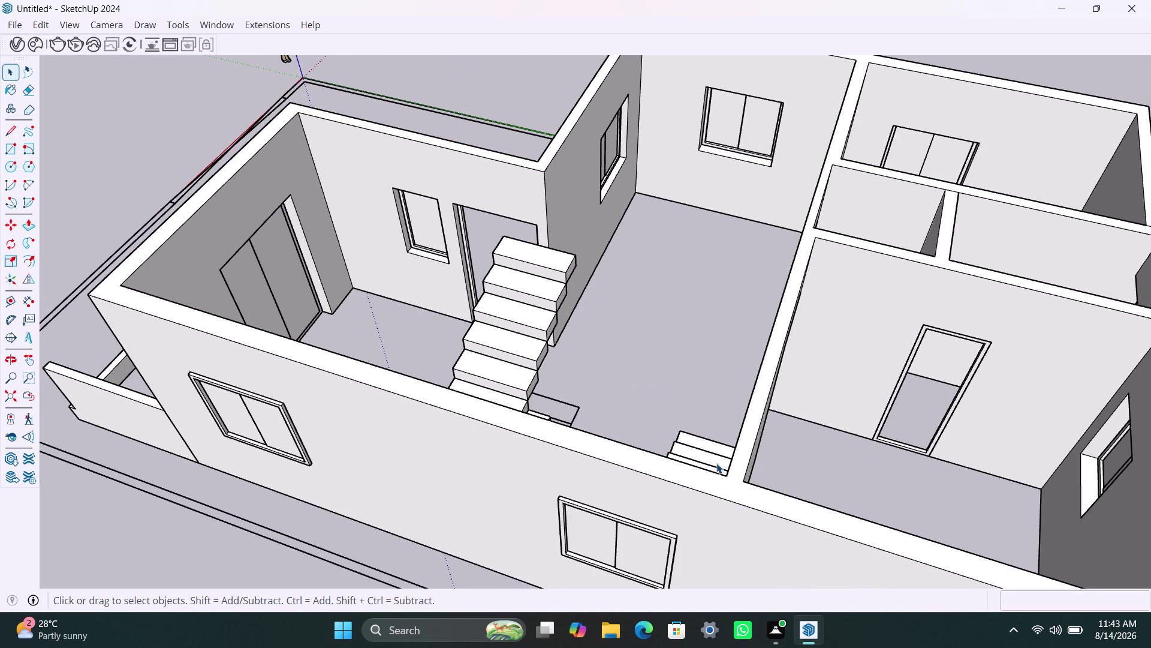
key(l)
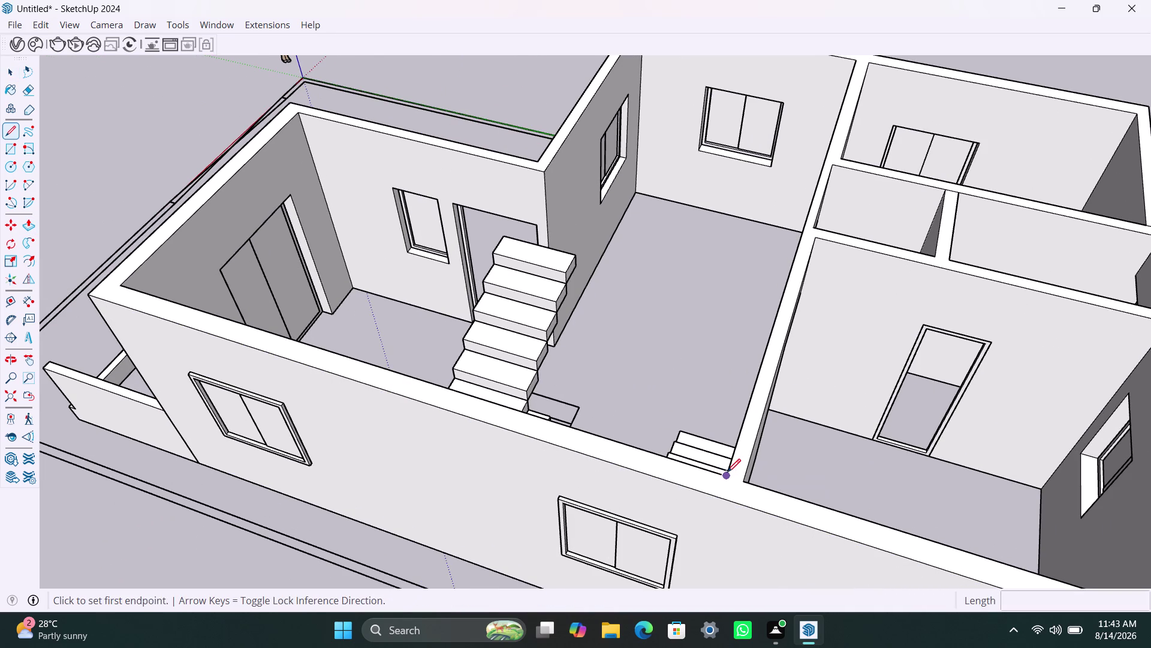
click(728, 472)
click(717, 495)
key(space)
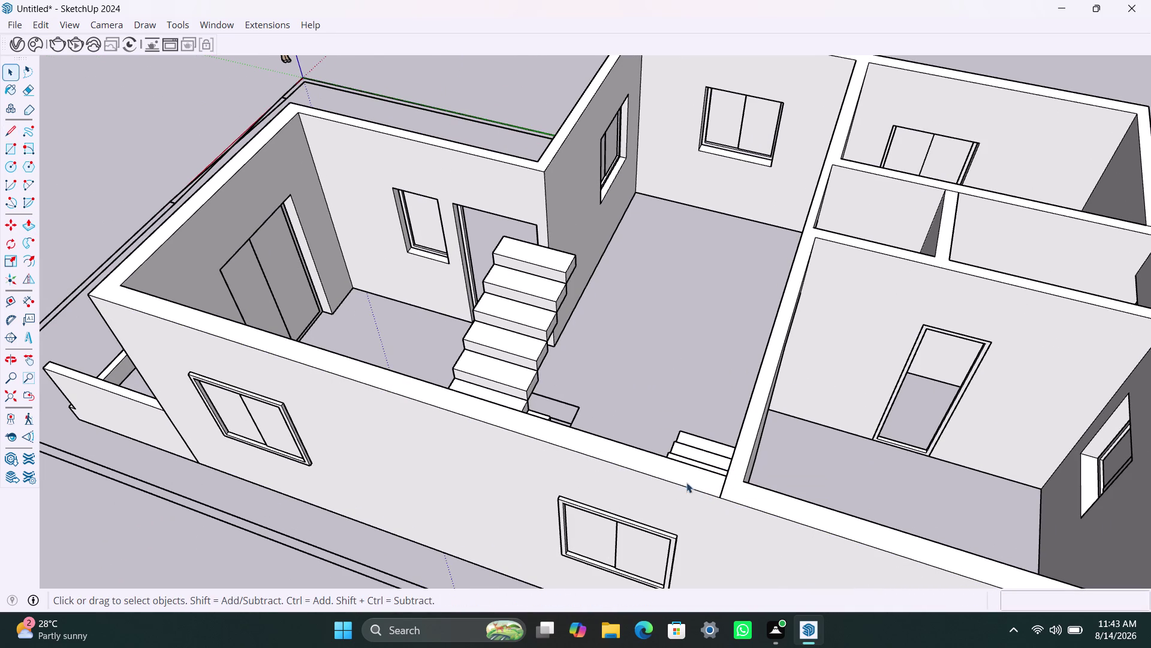
click(685, 481)
double_click(690, 470)
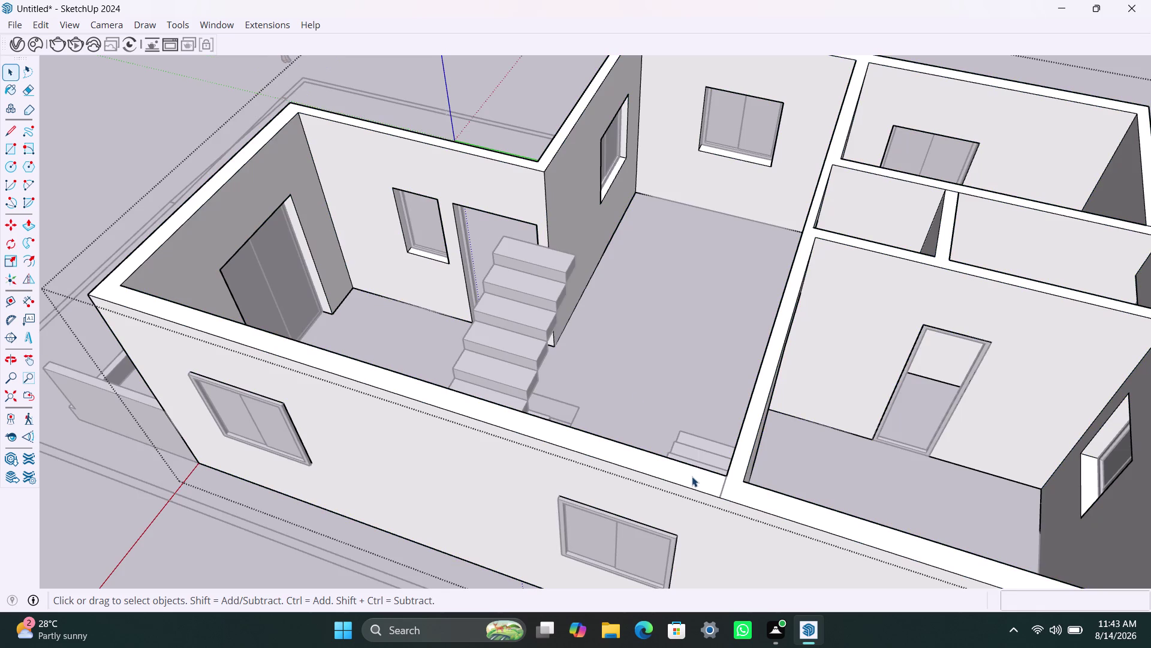
click(692, 476)
click(736, 485)
key(ctrl+z)
key(ctrl+z)
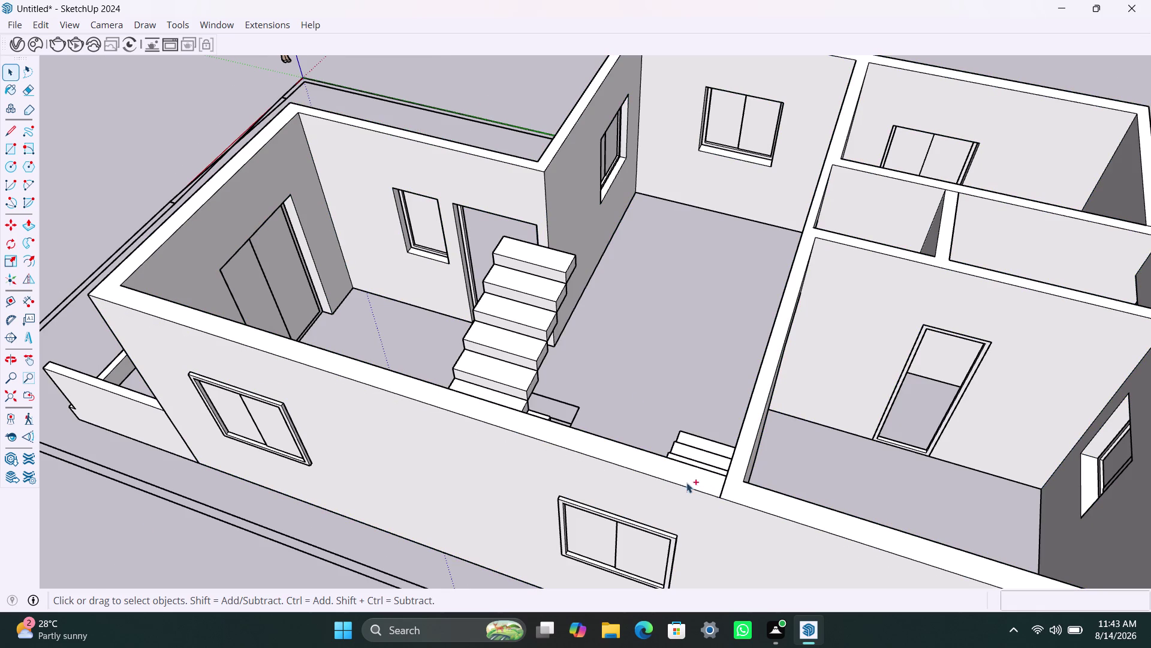
triple_click(696, 474)
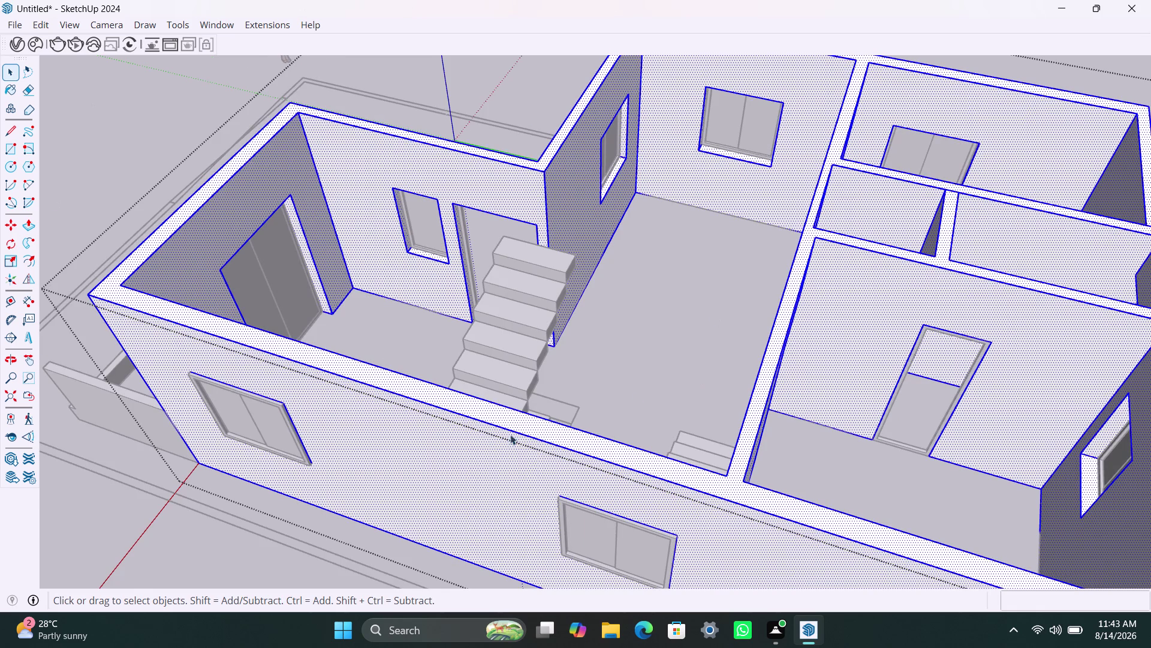
click(571, 433)
key(l)
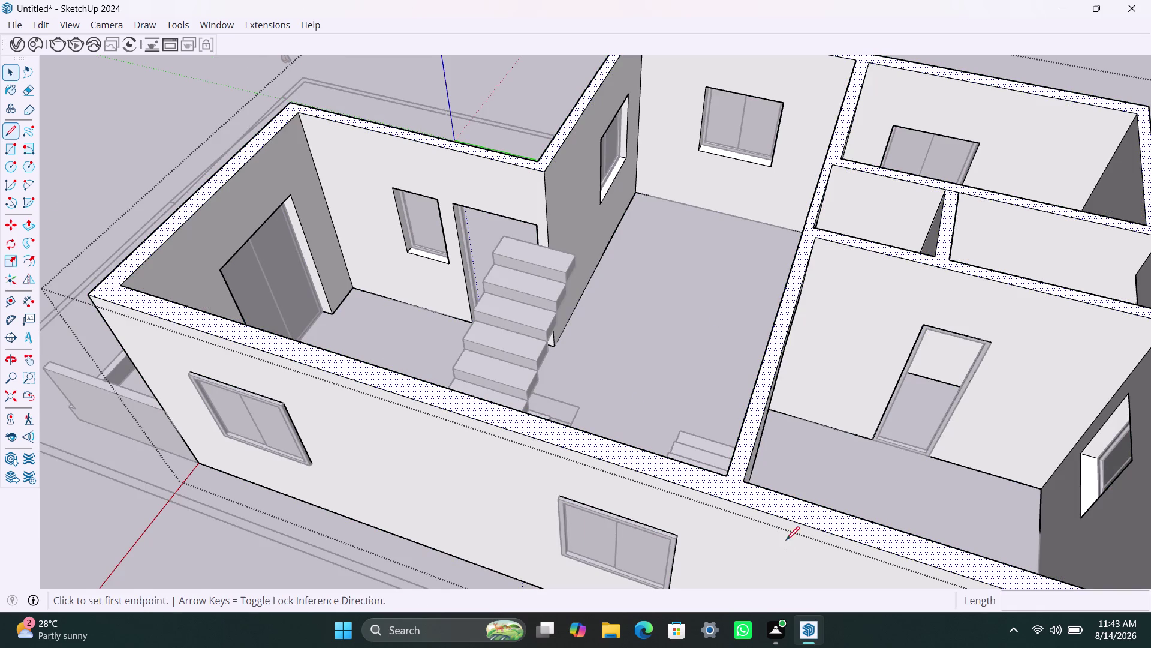
click(731, 475)
click(717, 496)
key(space)
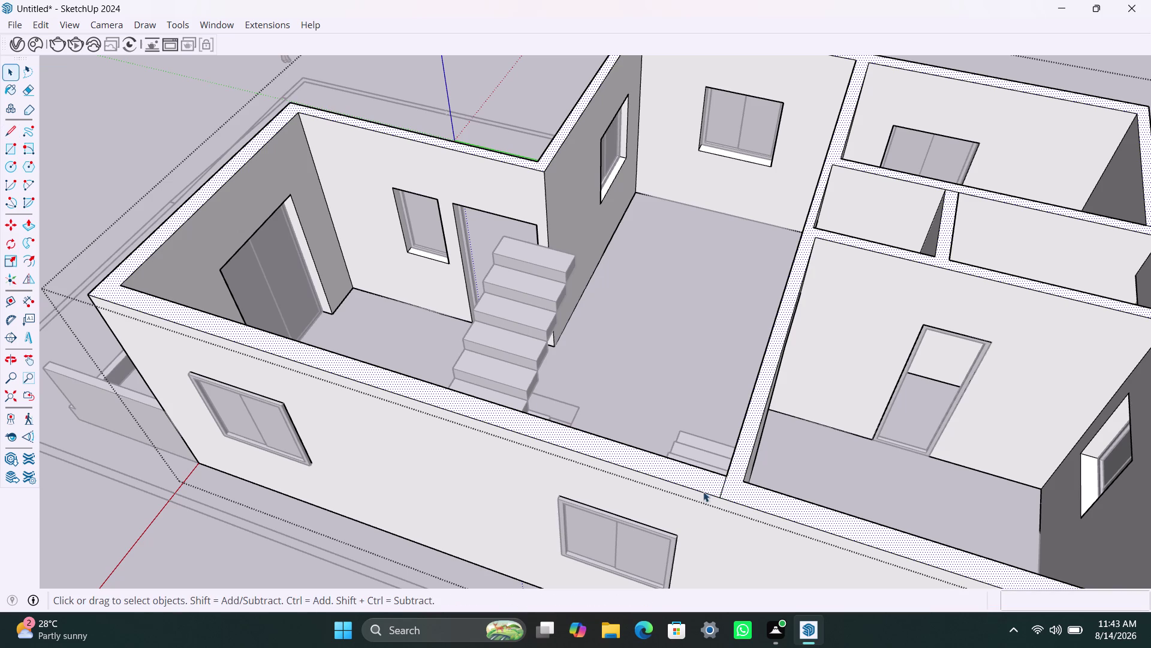
click(704, 482)
click(734, 492)
click(706, 483)
triple_click(728, 493)
click(705, 479)
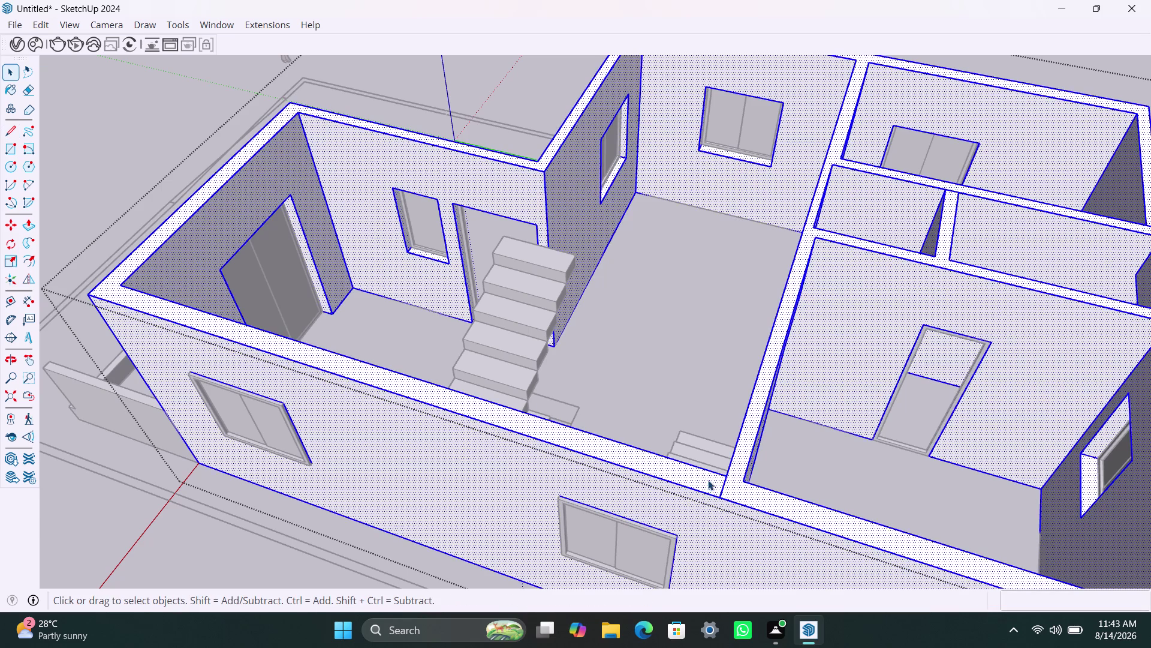
click(737, 489)
double_click(738, 466)
click(714, 492)
double_click(734, 485)
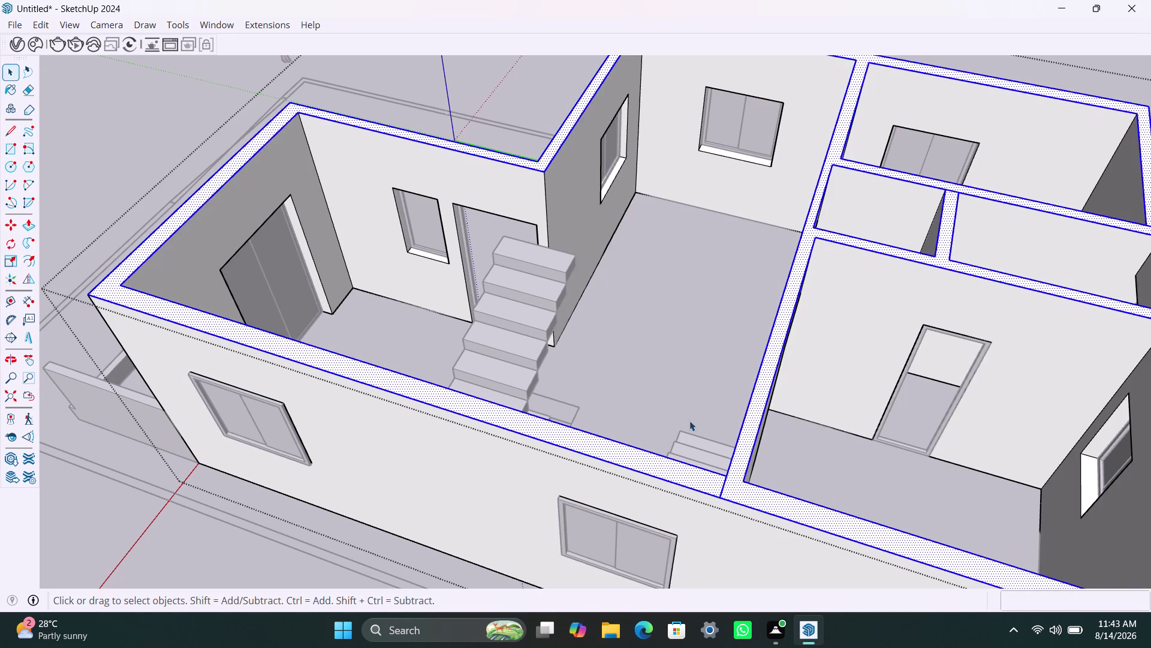
click(689, 420)
click(735, 481)
click(718, 481)
key(ctrl+z)
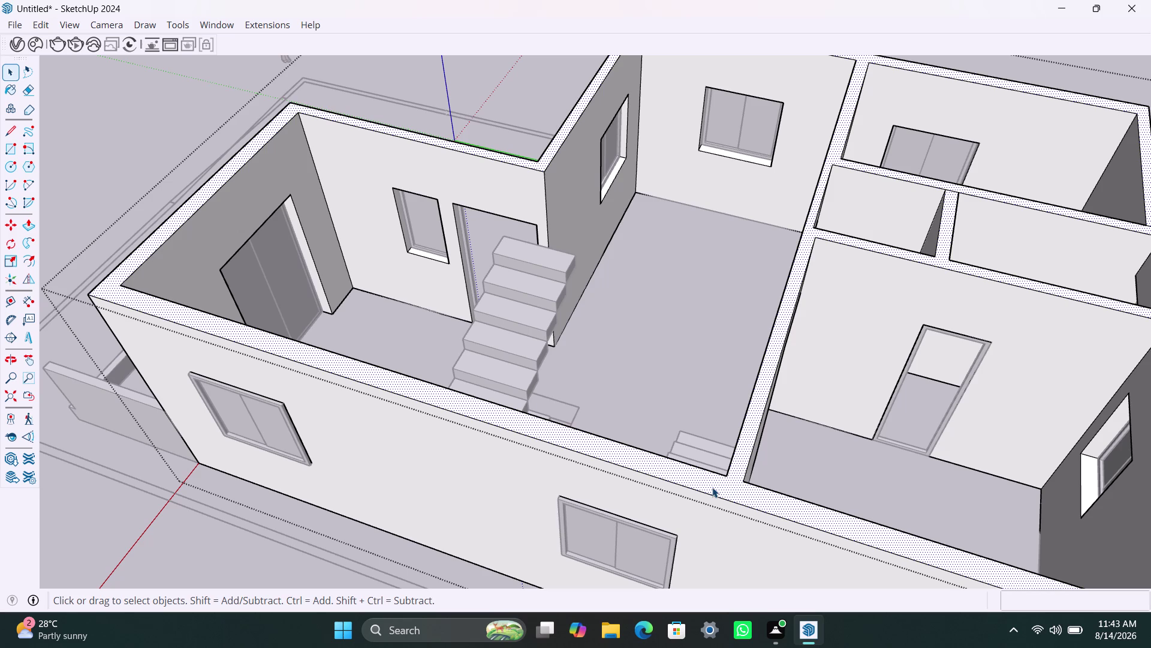
key(space)
click(688, 392)
triple_click(662, 328)
double_click(662, 325)
scroll(down, 3)
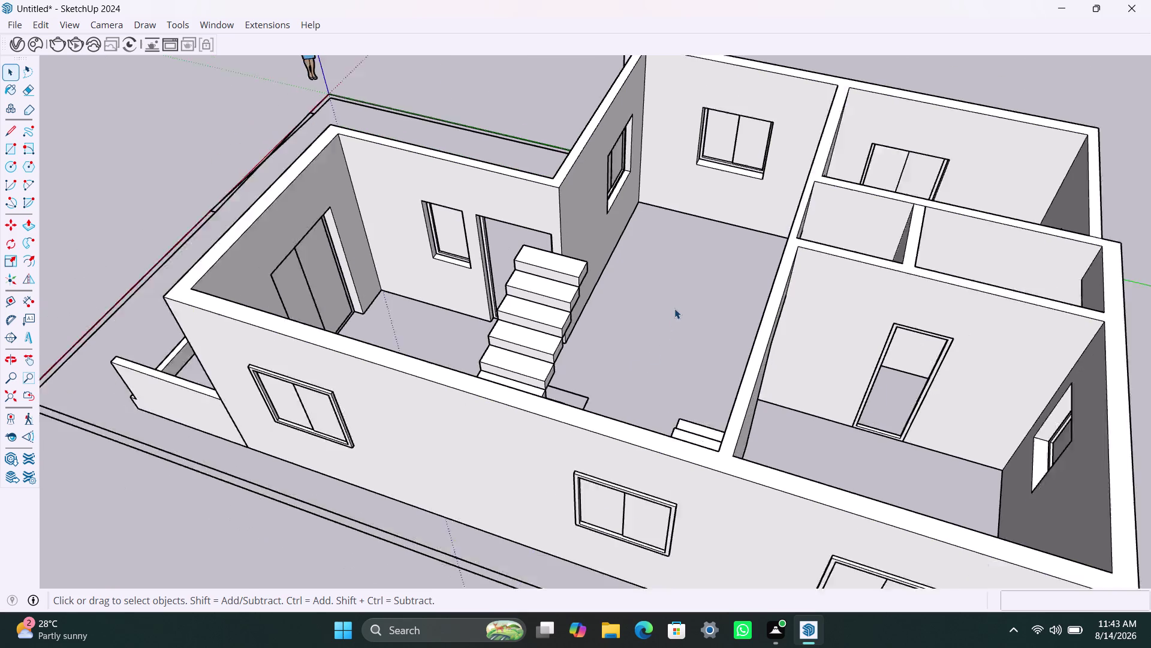
scroll(down, 3)
middle_drag(658, 314, 274, 346)
scroll(down, 3)
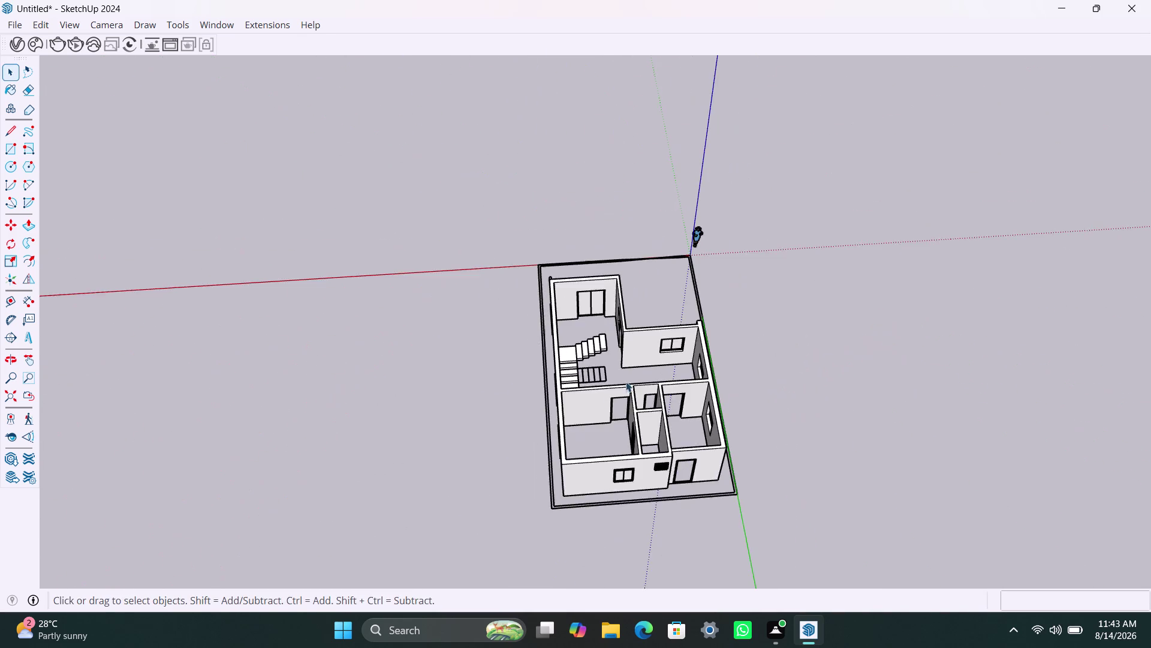
middle_drag(634, 354, 190, 436)
scroll(down, 3)
middle_drag(535, 413, 492, 418)
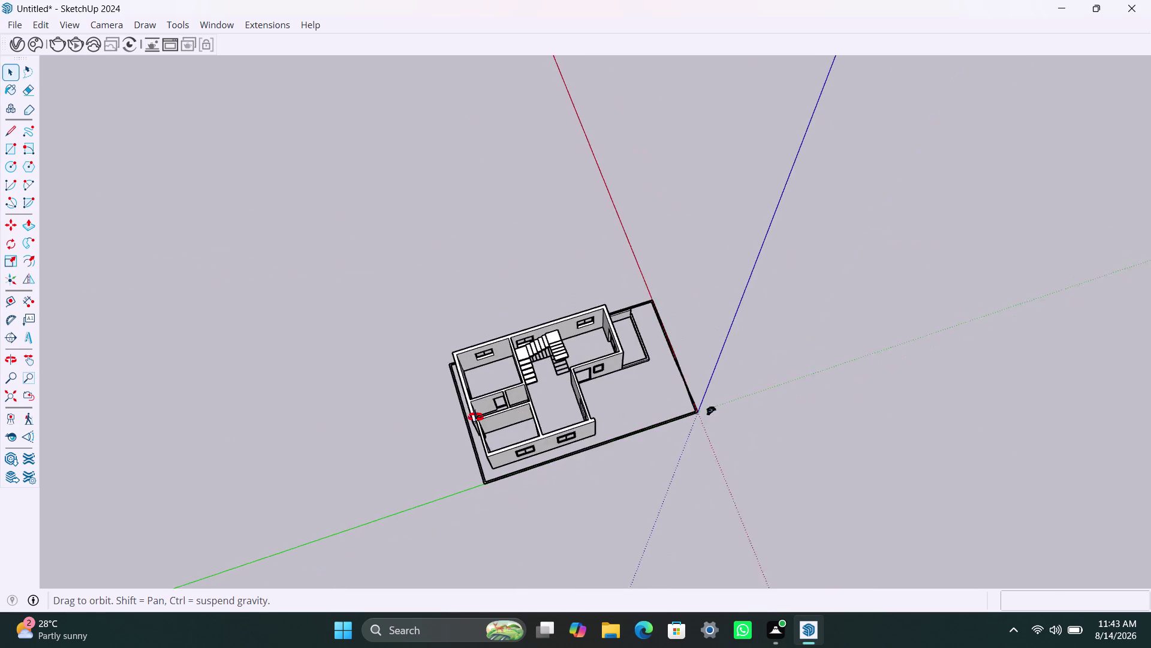
middle_drag(493, 418, 397, 394)
scroll(up, 3)
scroll(up, 3)
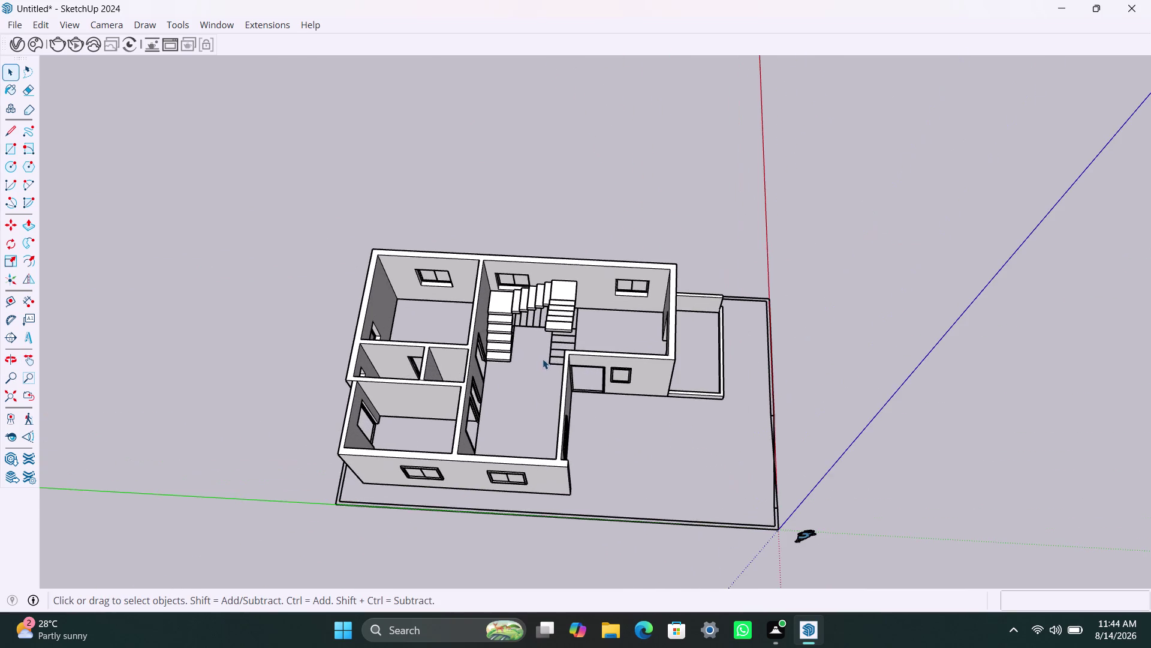
scroll(up, 3)
scroll(up, 3)
scroll(down, 3)
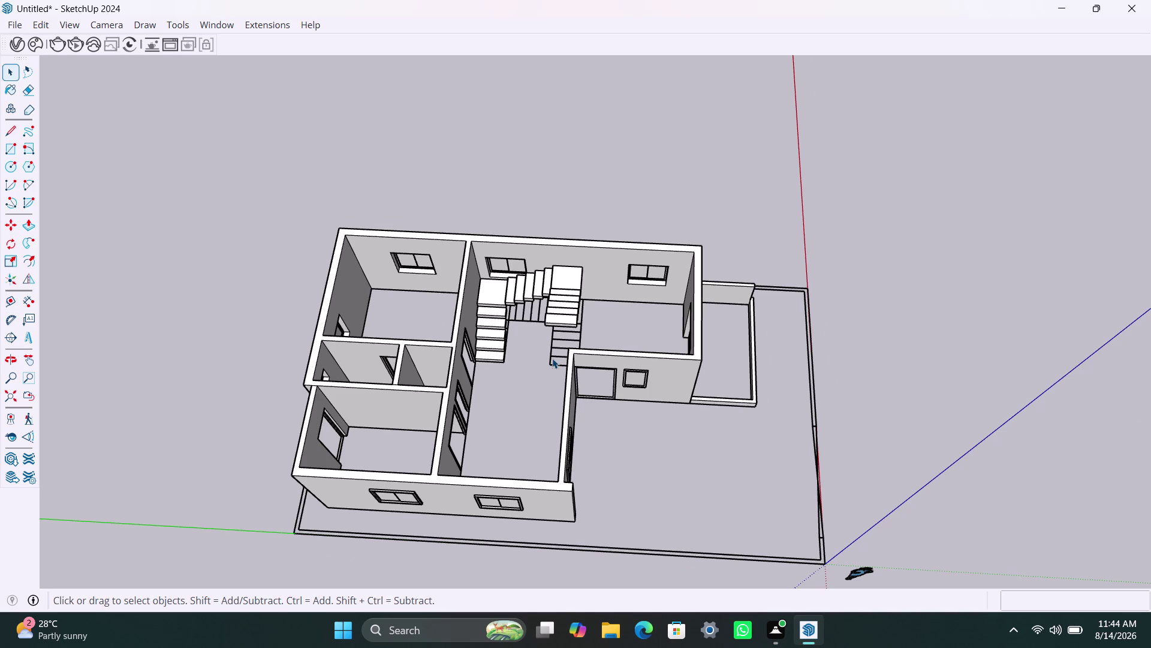
scroll(down, 3)
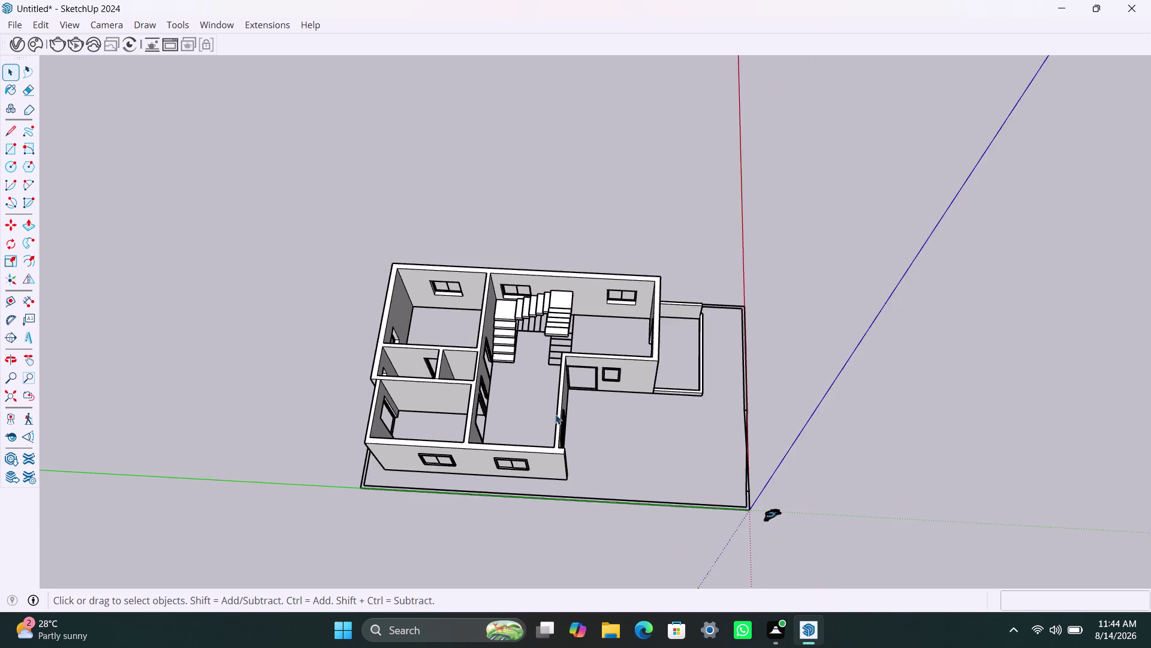
scroll(down, 3)
middle_drag(611, 430, 219, 427)
scroll(up, 3)
middle_drag(528, 388, 511, 408)
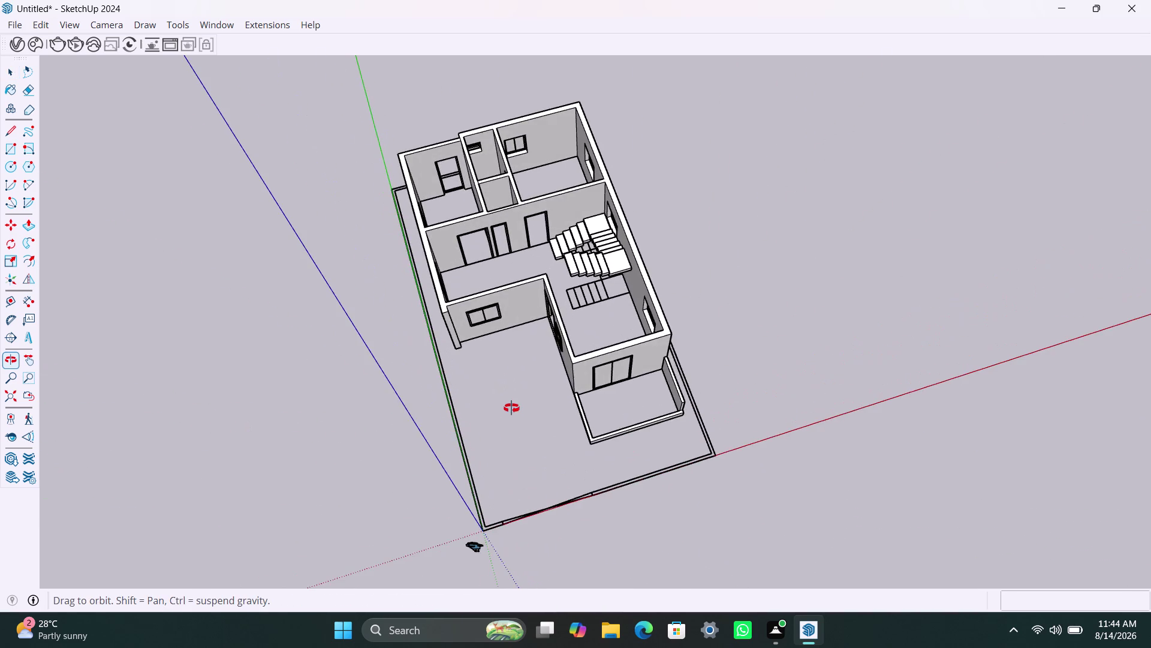
middle_drag(512, 407, 410, 526)
scroll(up, 3)
middle_drag(395, 416, 579, 351)
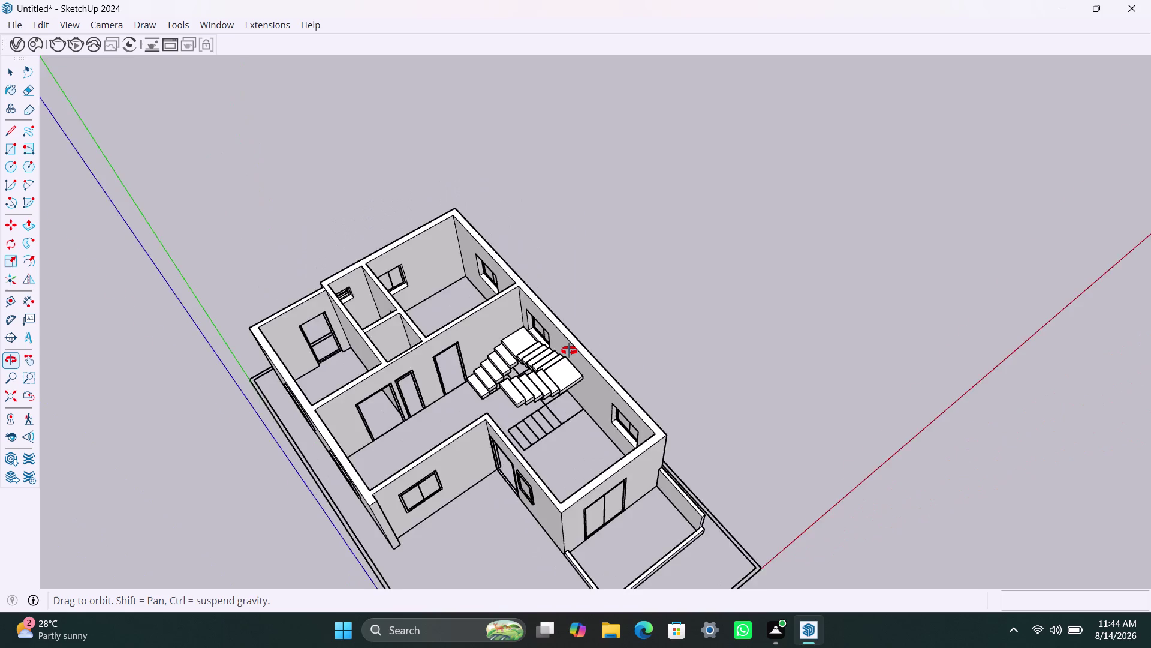
middle_drag(579, 350, 837, 340)
scroll(down, 3)
middle_drag(541, 373, 540, 371)
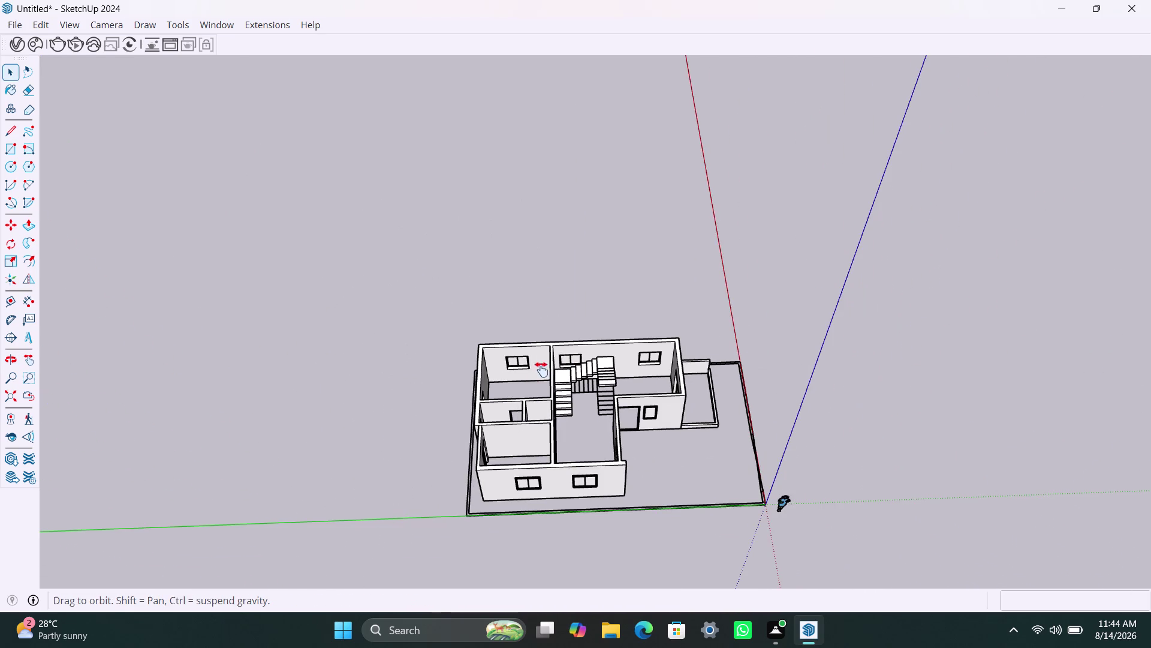
middle_drag(540, 371, 493, 181)
scroll(up, 3)
middle_drag(546, 216, 544, 253)
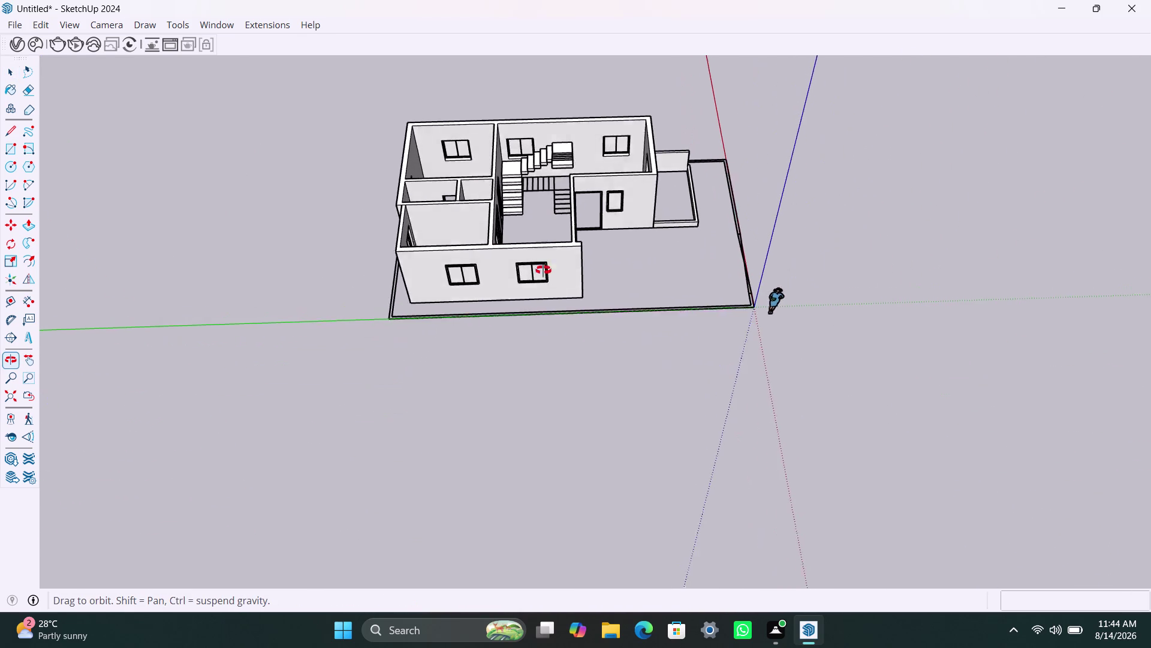
middle_drag(544, 253, 518, 406)
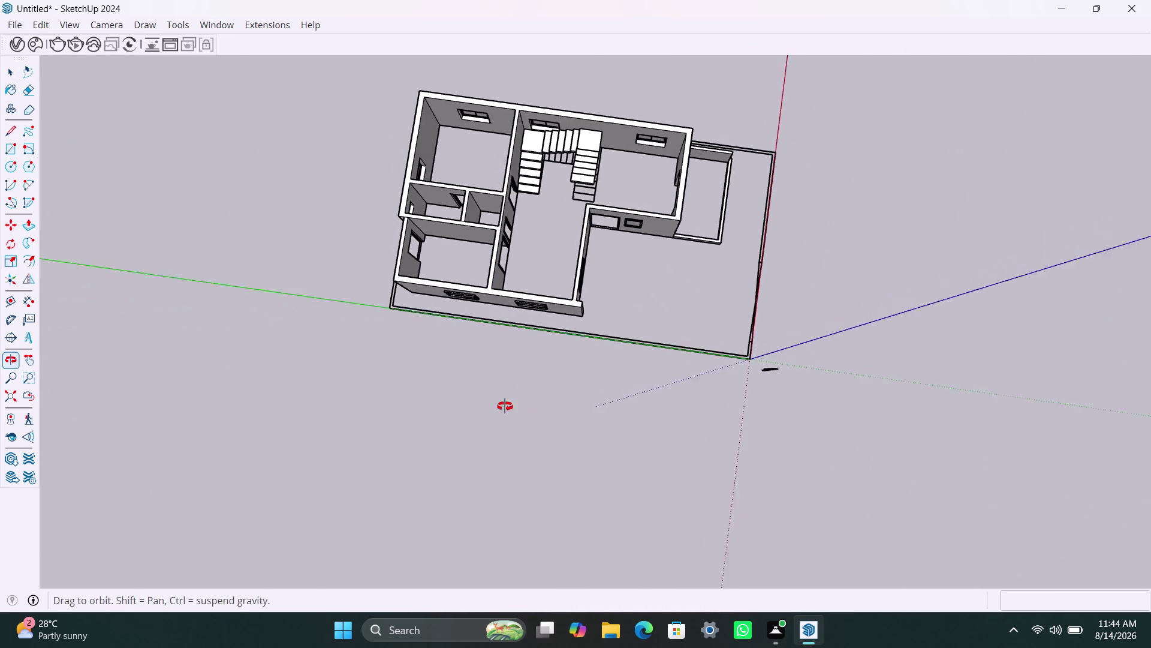
middle_drag(517, 406, 114, 299)
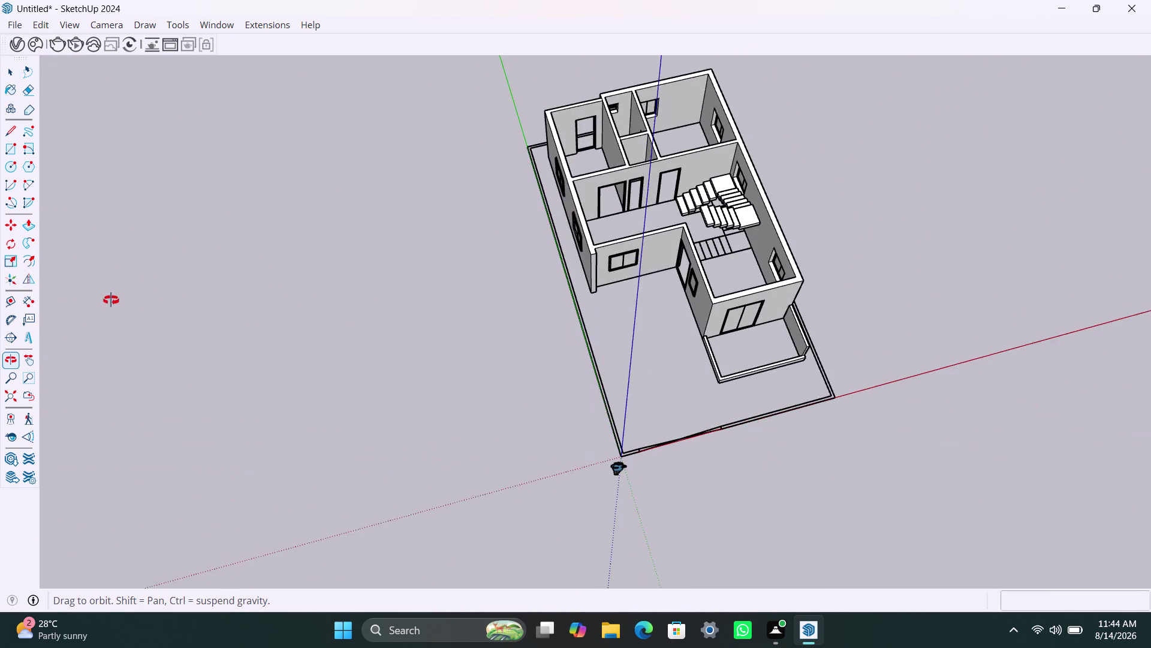
middle_drag(114, 299, 29, 305)
scroll(up, 3)
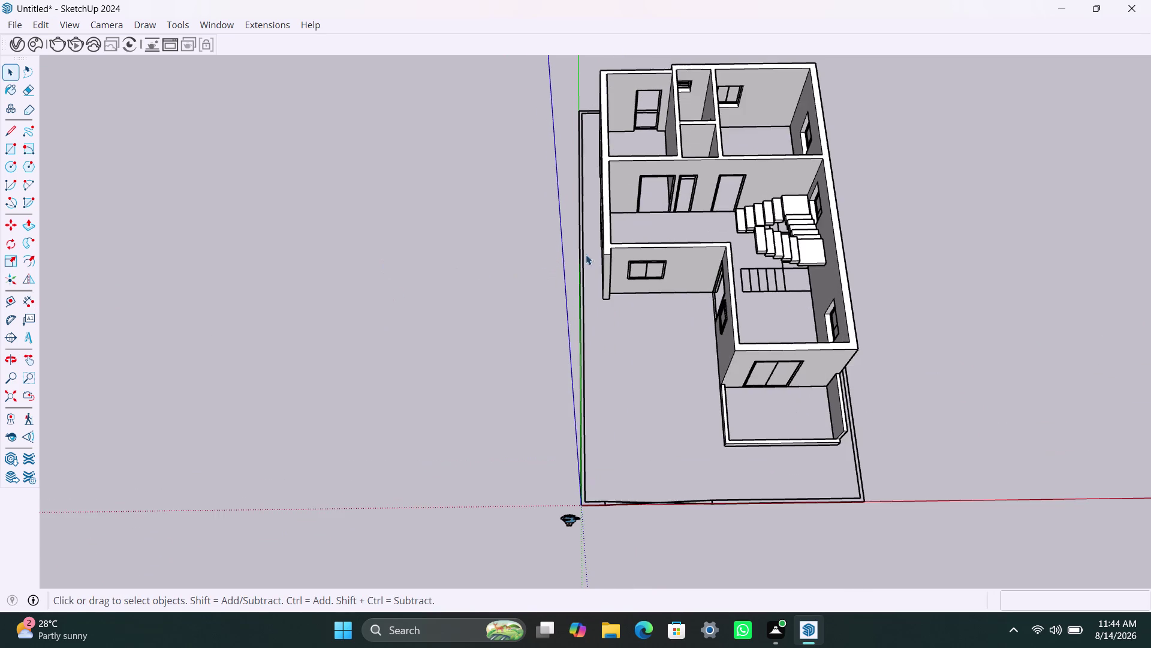
middle_drag(594, 254, 359, 307)
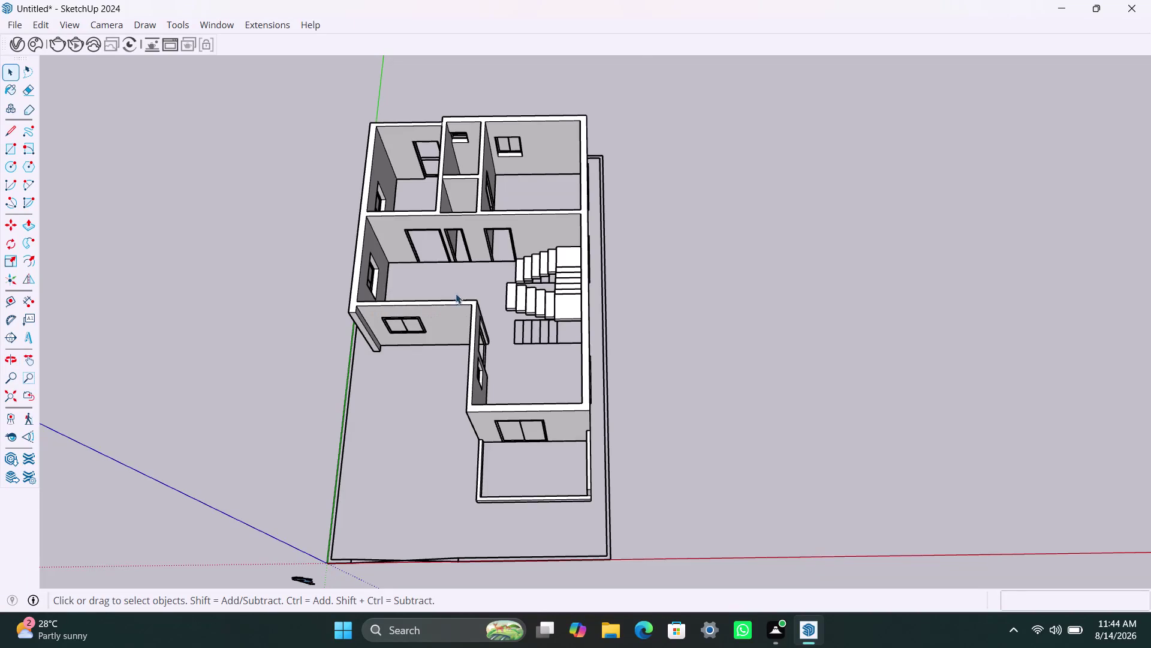
scroll(up, 3)
scroll(down, 3)
middle_click(439, 351)
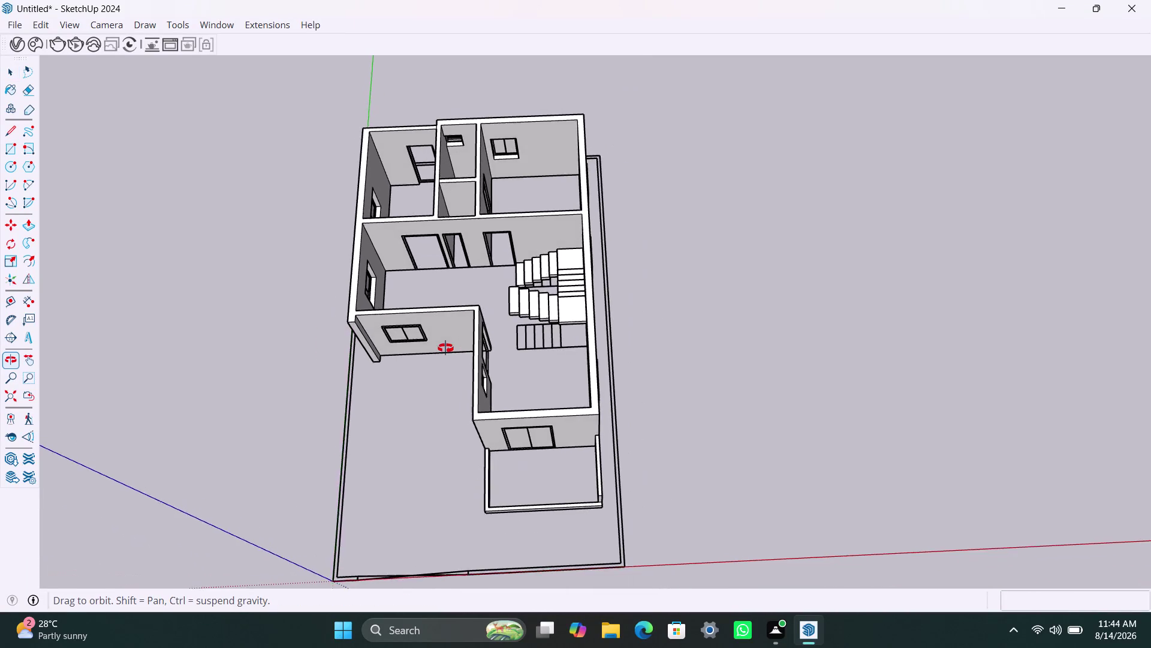
click(100, 28)
click(116, 134)
scroll(down, 3)
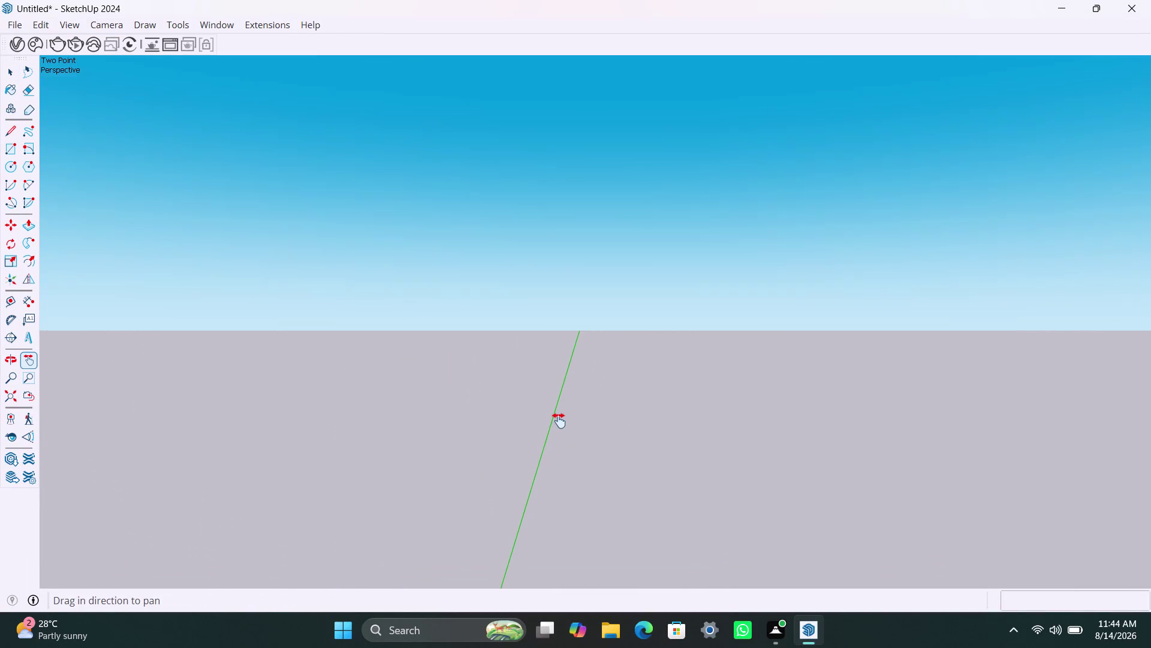
scroll(down, 3)
scroll(down, 3)
scroll(down, 3)
scroll(down, 3)
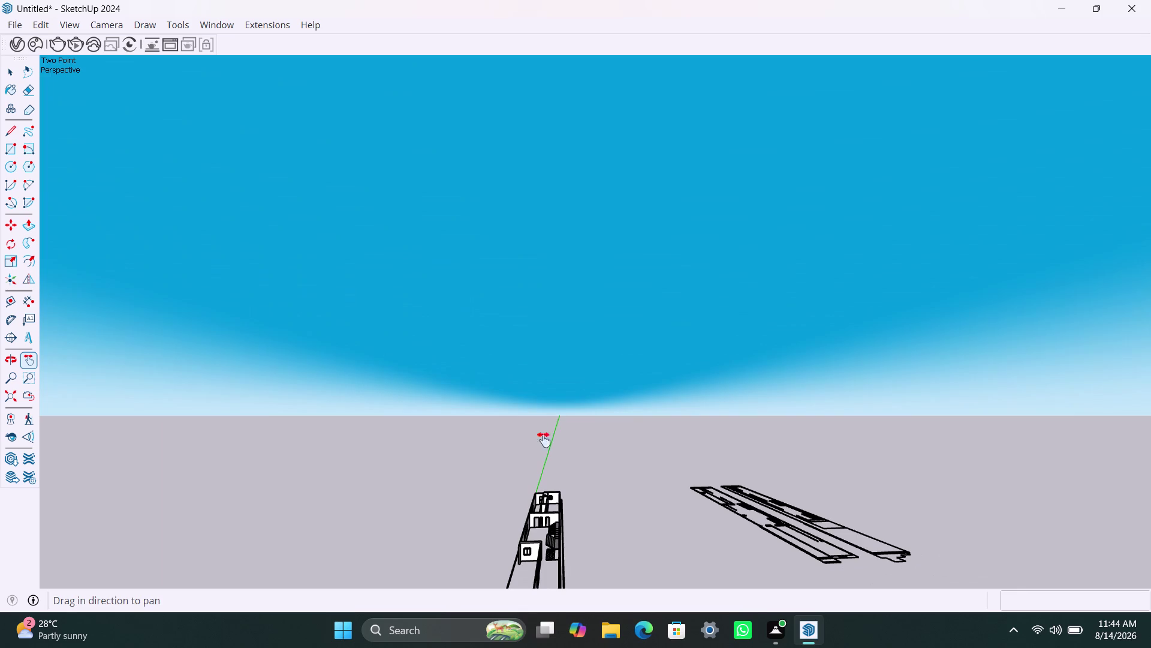
scroll(up, 3)
scroll(up, 3)
scroll(up, 3)
middle_drag(547, 537, 549, 531)
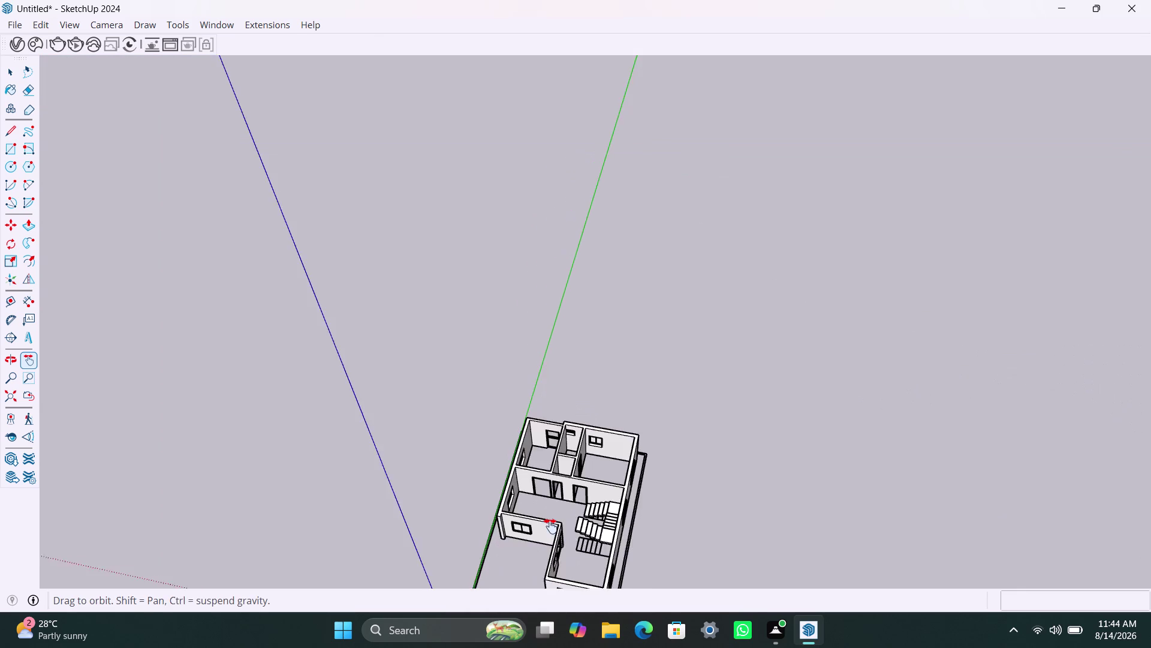
middle_drag(548, 531, 606, 354)
scroll(up, 3)
middle_drag(558, 434, 594, 443)
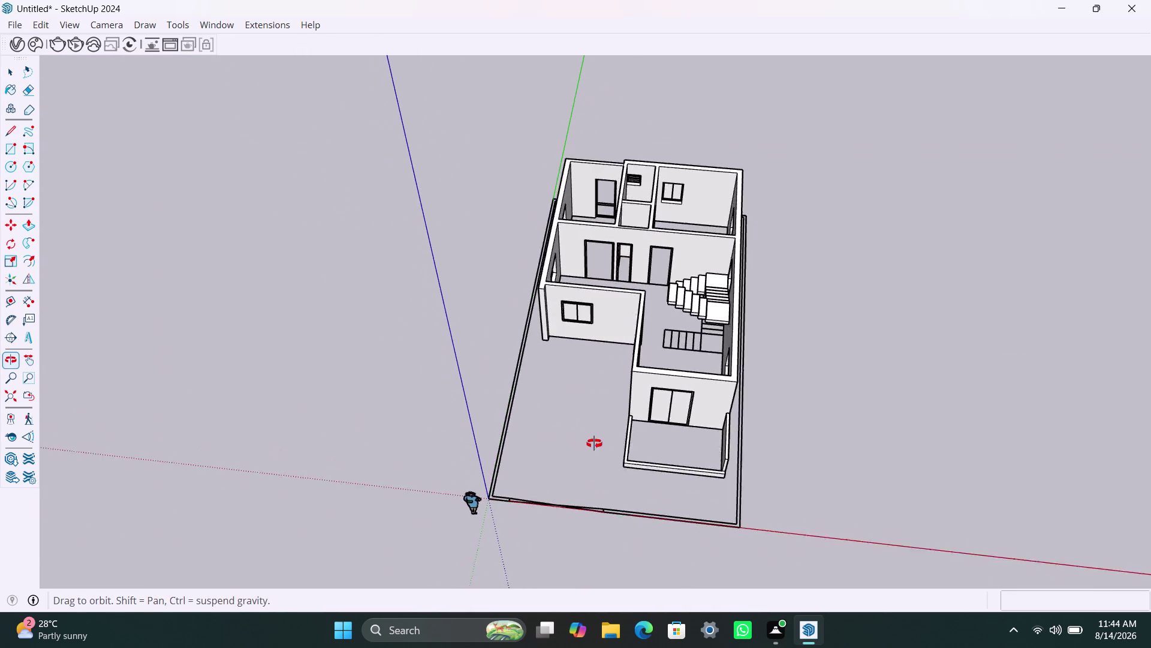
middle_drag(594, 443, 644, 438)
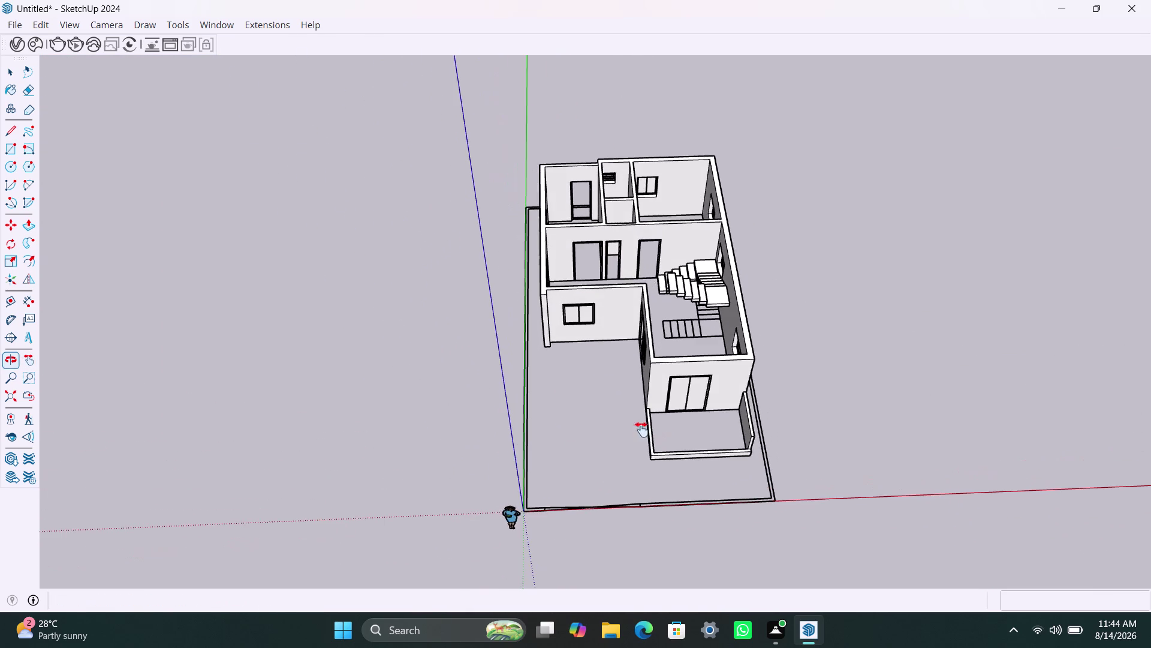
scroll(up, 3)
middle_drag(636, 399, 611, 620)
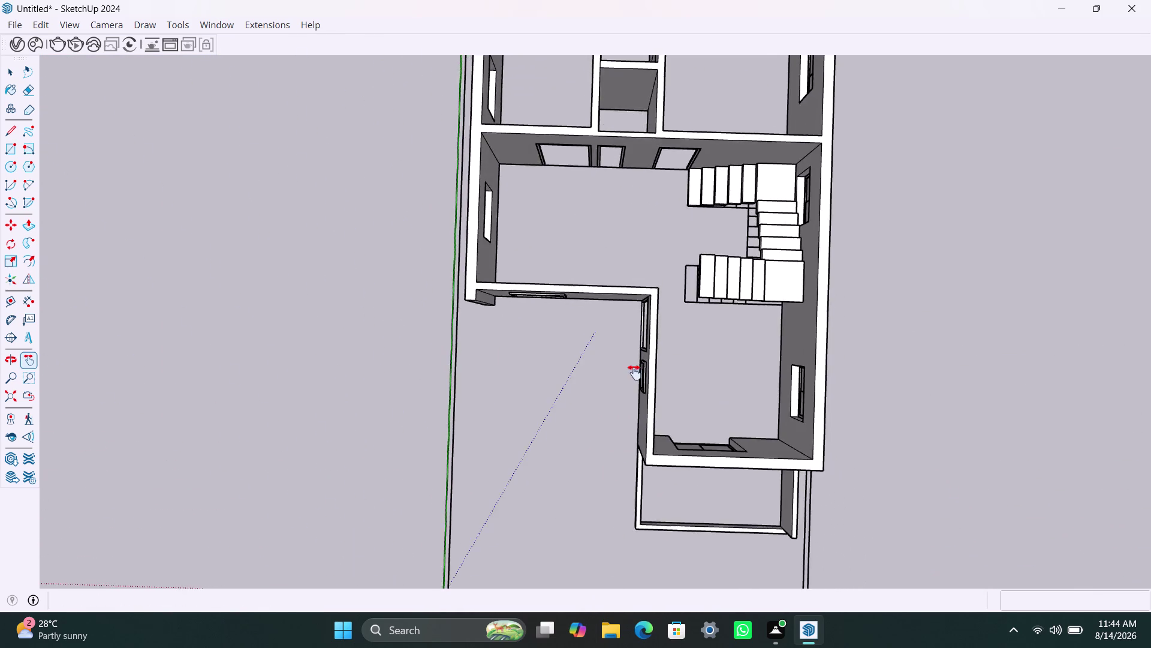
scroll(down, 3)
middle_drag(628, 353, 650, 363)
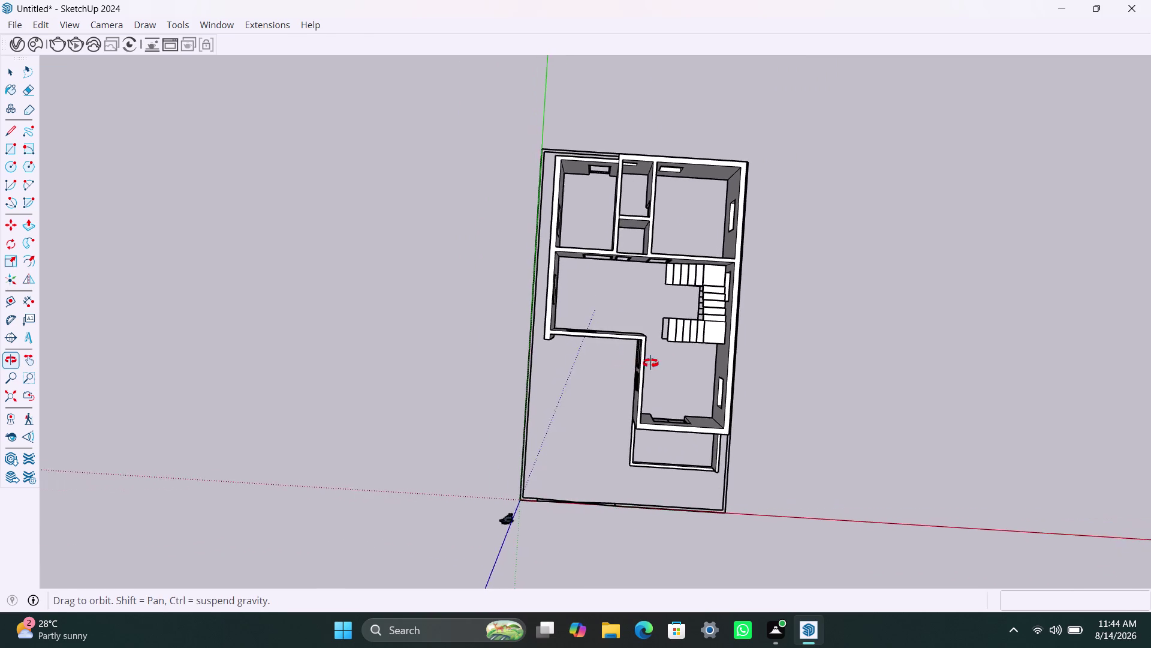
middle_drag(649, 363, 681, 362)
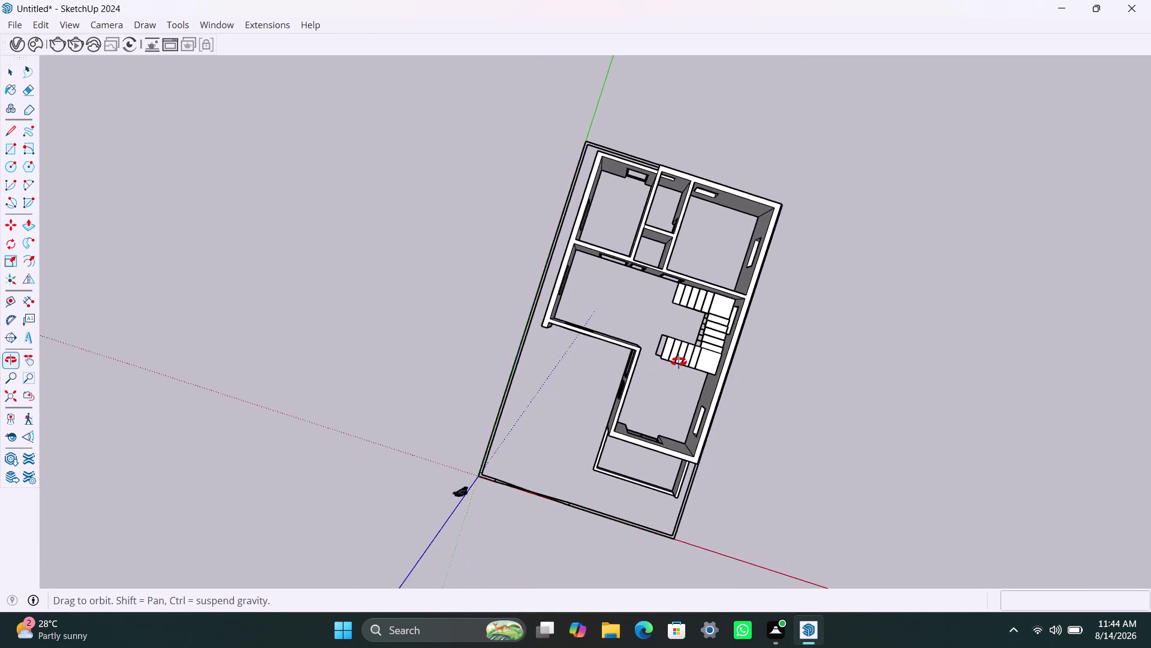
middle_drag(680, 362, 680, 380)
scroll(up, 3)
middle_drag(523, 417, 558, 433)
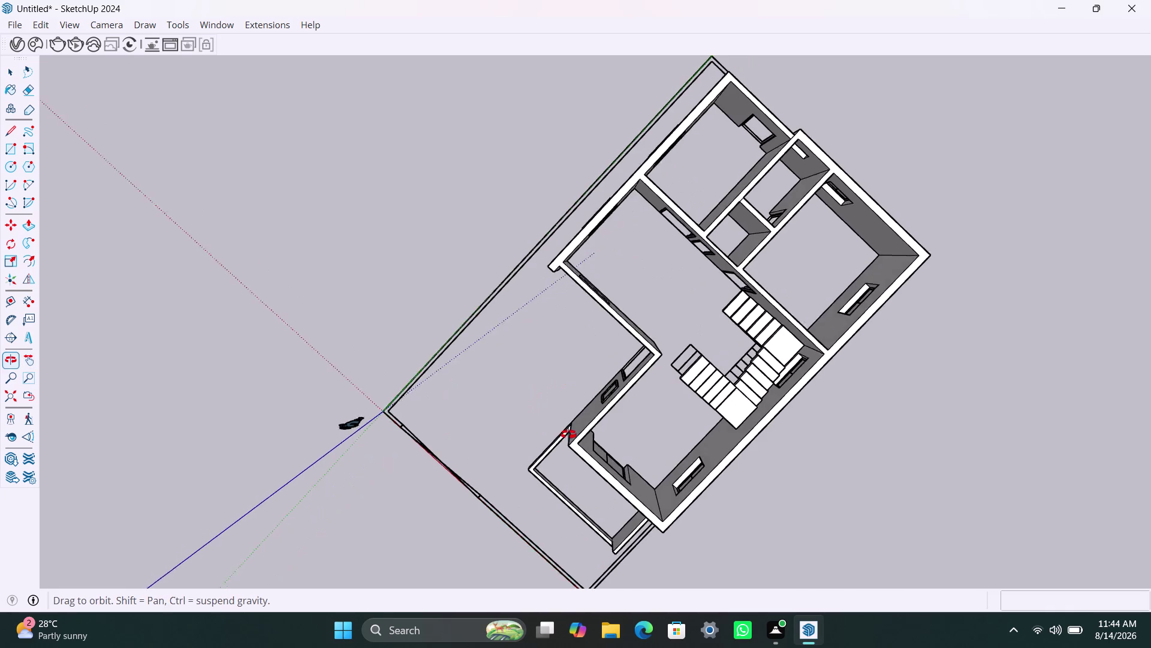
middle_drag(559, 433, 592, 436)
Switch the camera to the Top standard view, looking straight down on the floor plan.
click(116, 23)
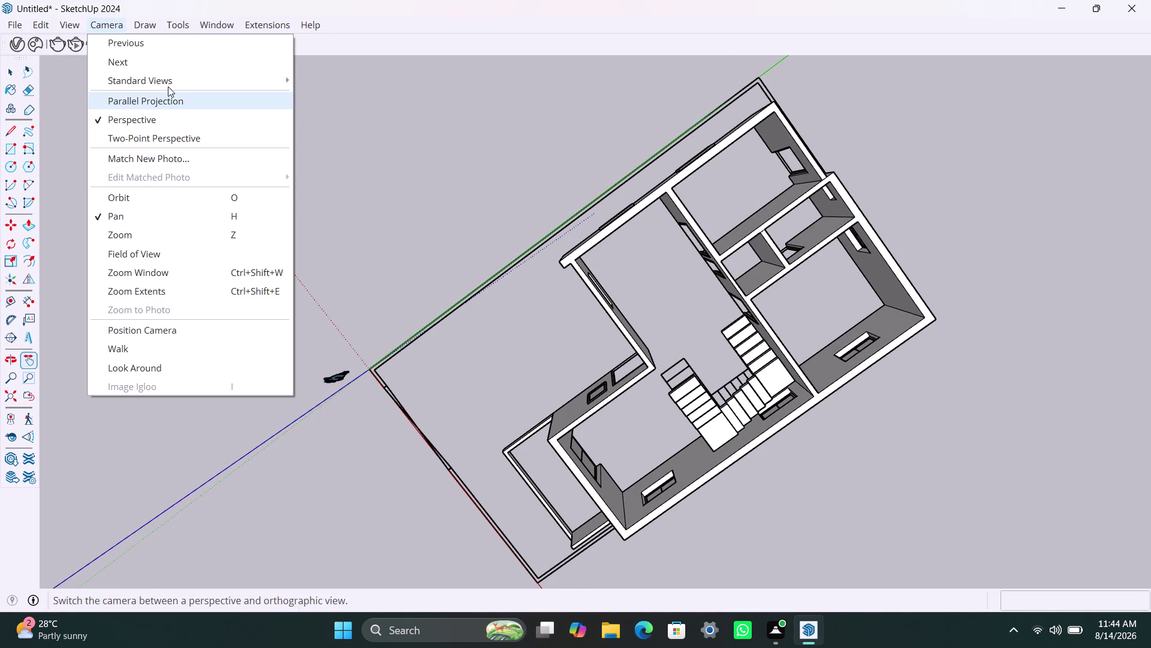
click(171, 80)
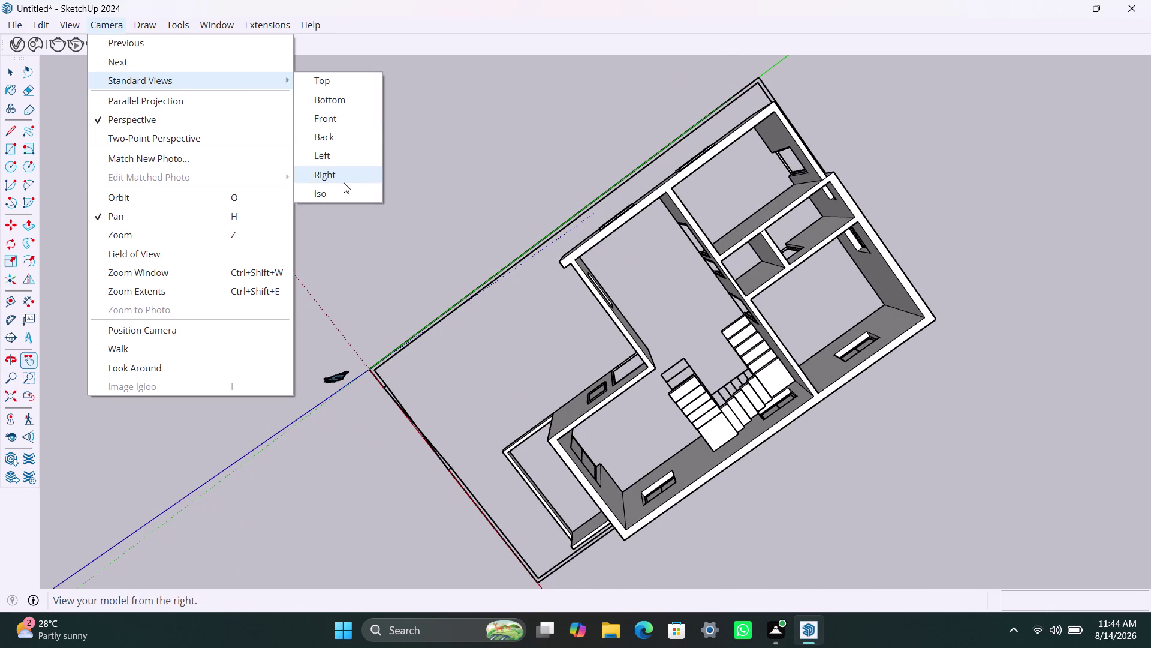
click(344, 82)
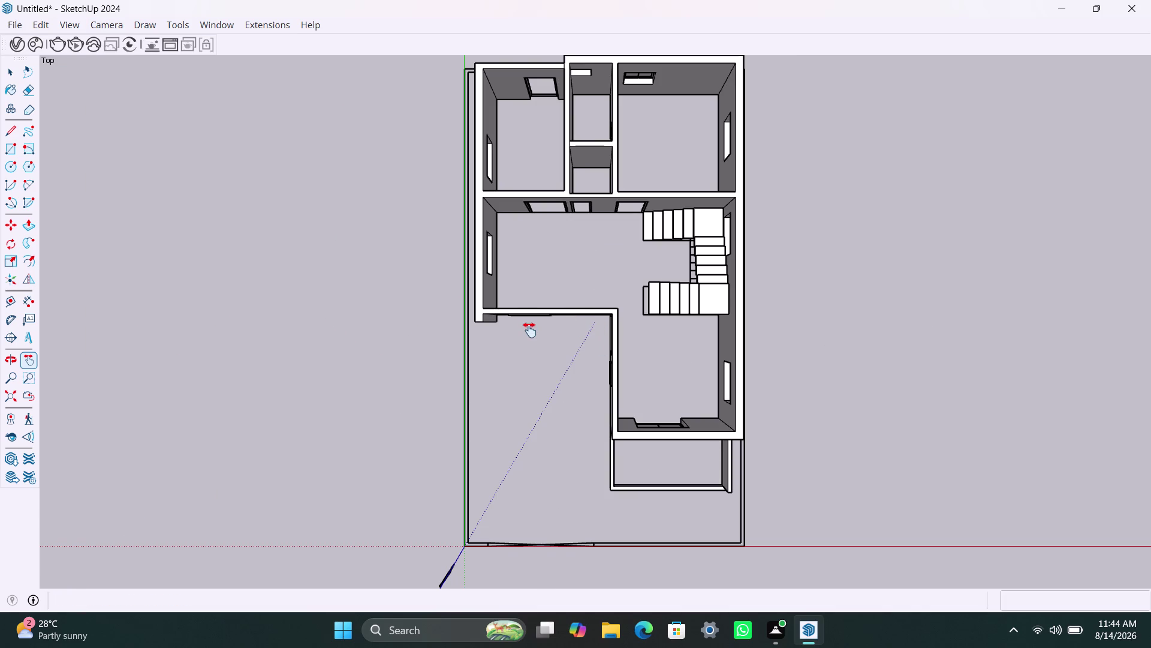
scroll(down, 3)
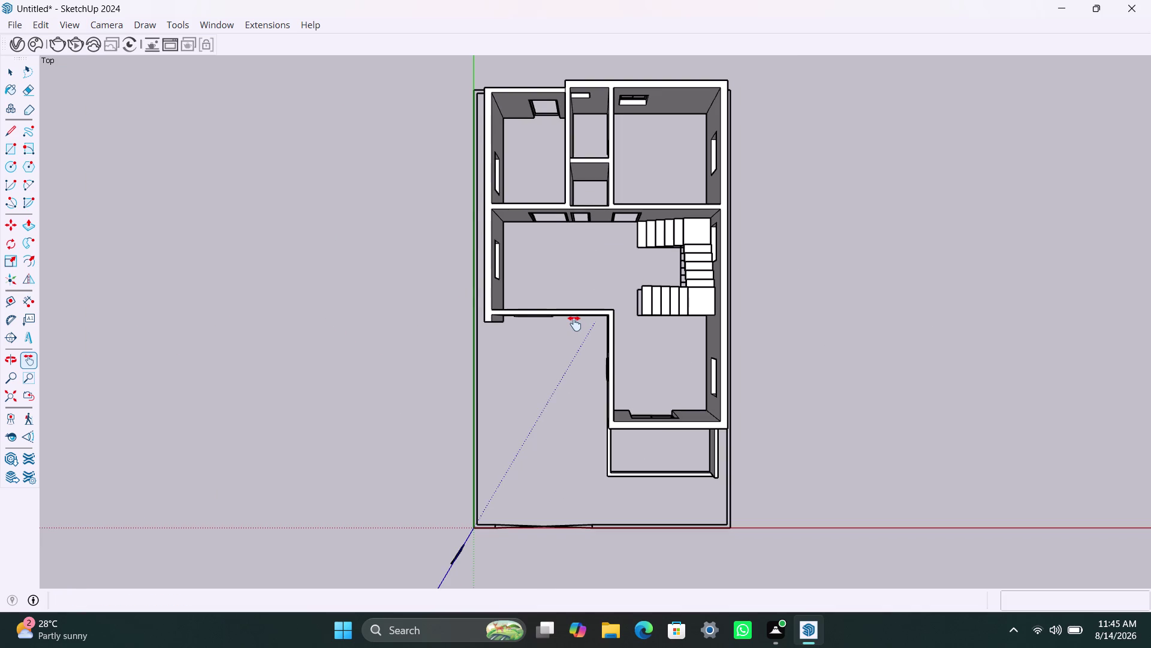
click(44, 21)
click(117, 268)
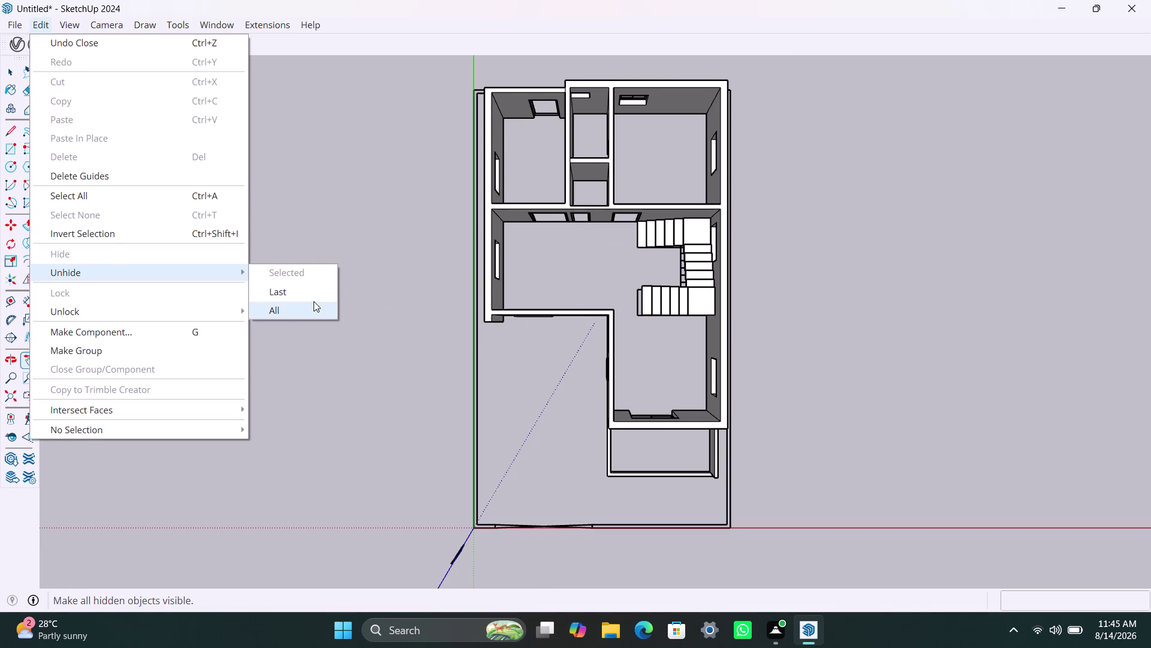
Unhide all objects to reveal the thick boundary wall enclosing the house plan.
click(307, 296)
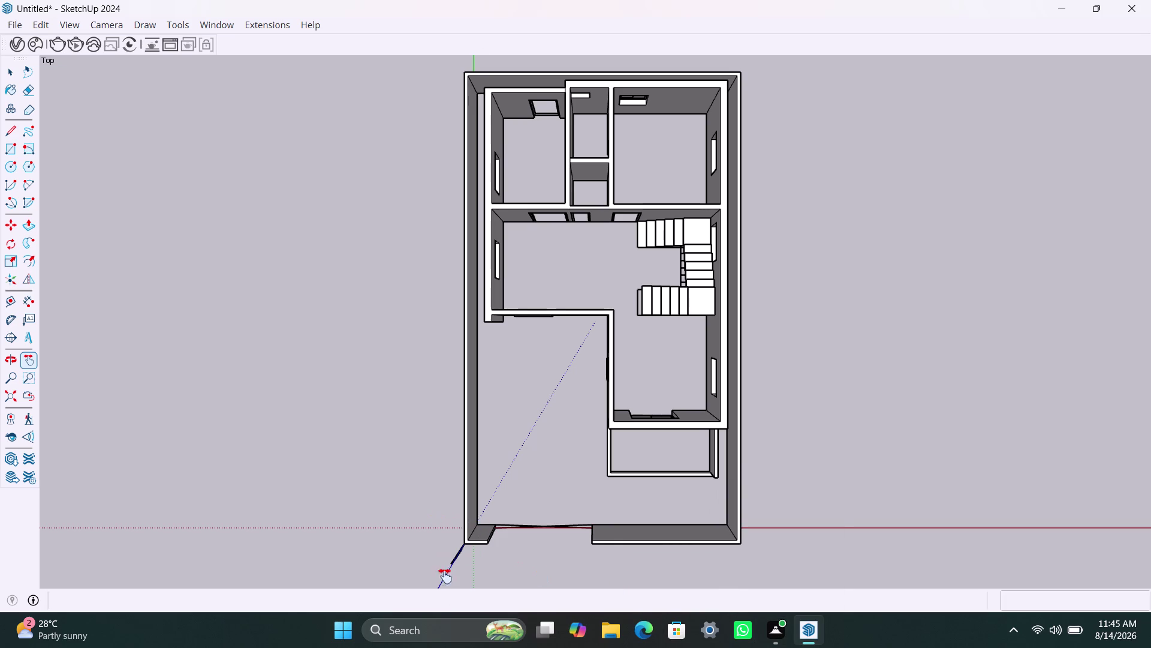
click(436, 628)
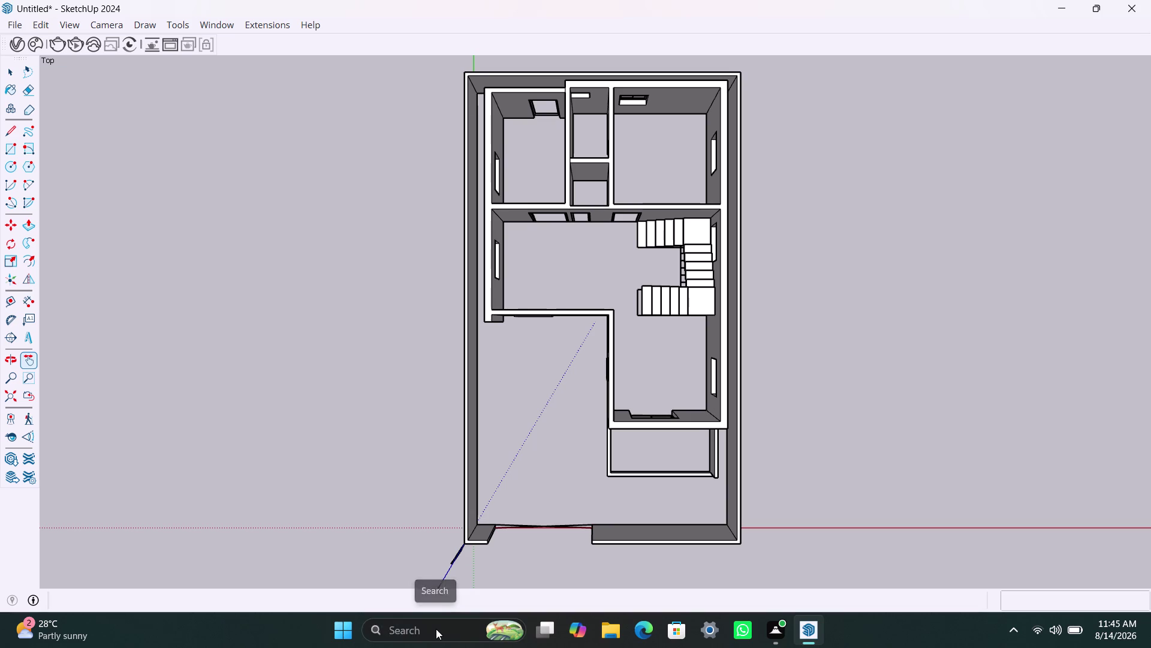